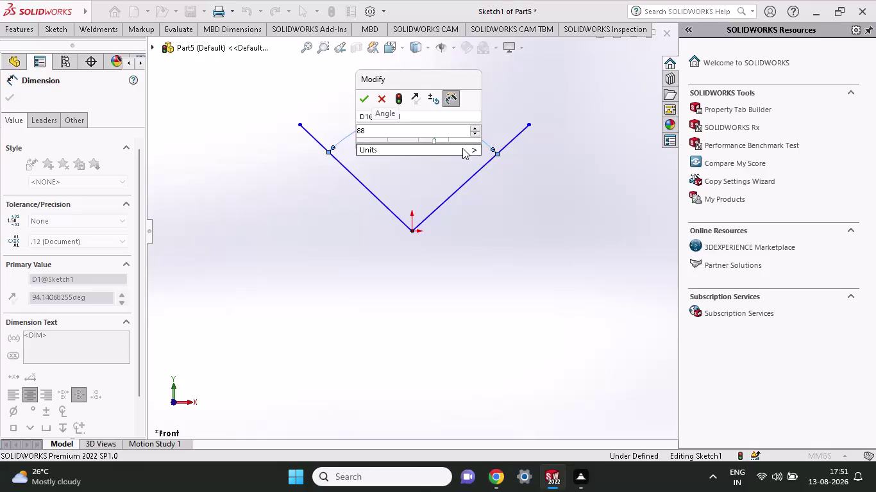
Discard the angle edit and remove the 94.14° dimension between the V arms.
key(BackSpace)
key(0)
key(Return)
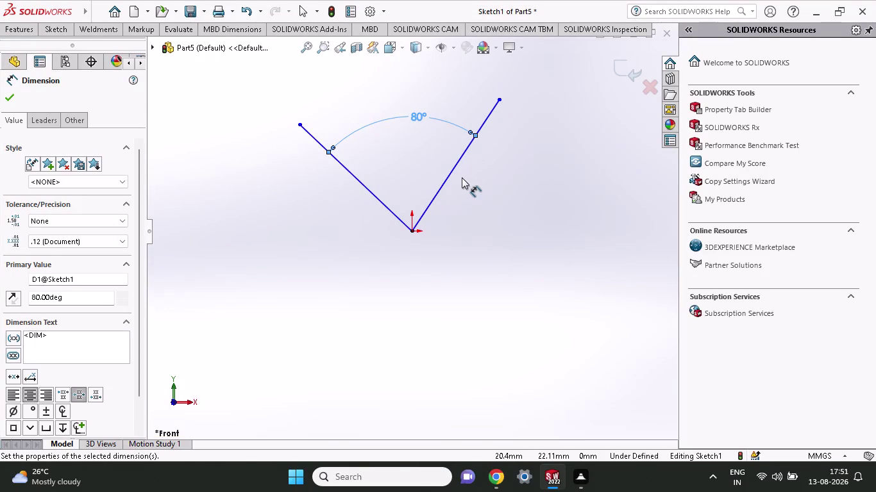
key(ctrl+z)
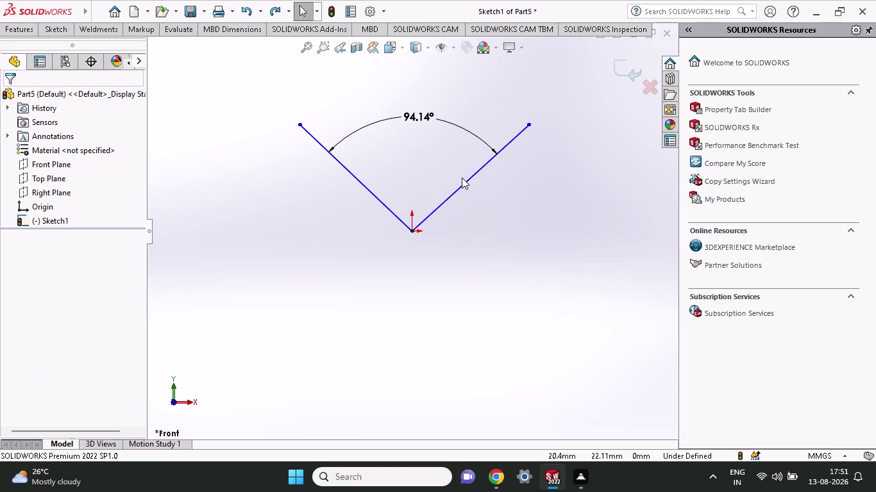
key(ctrl+z)
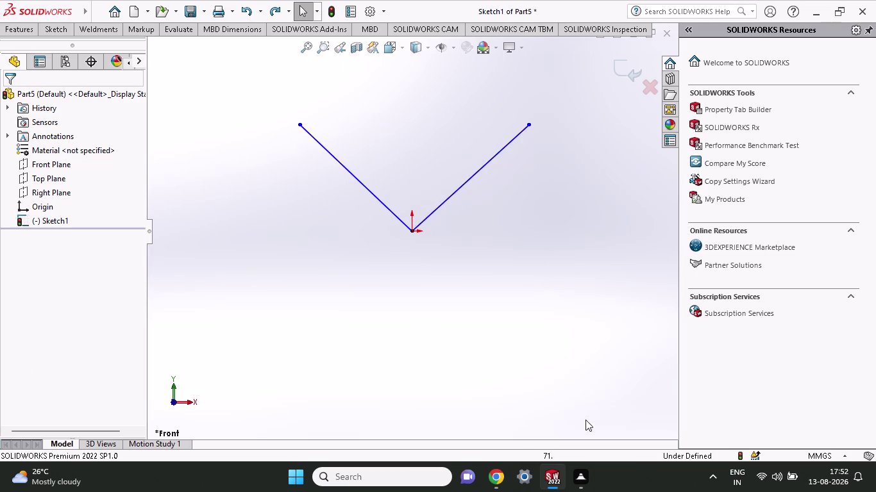
click(62, 33)
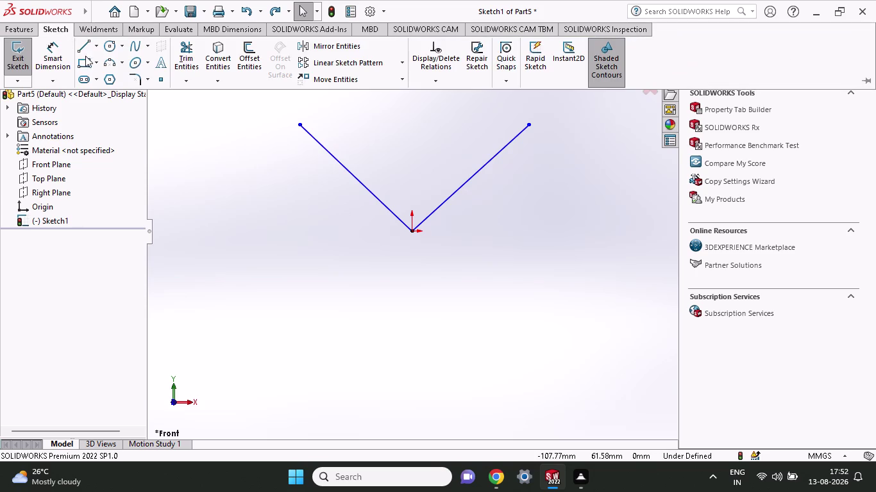
Draw a vertical line upward from the origin between the V arms.
click(83, 42)
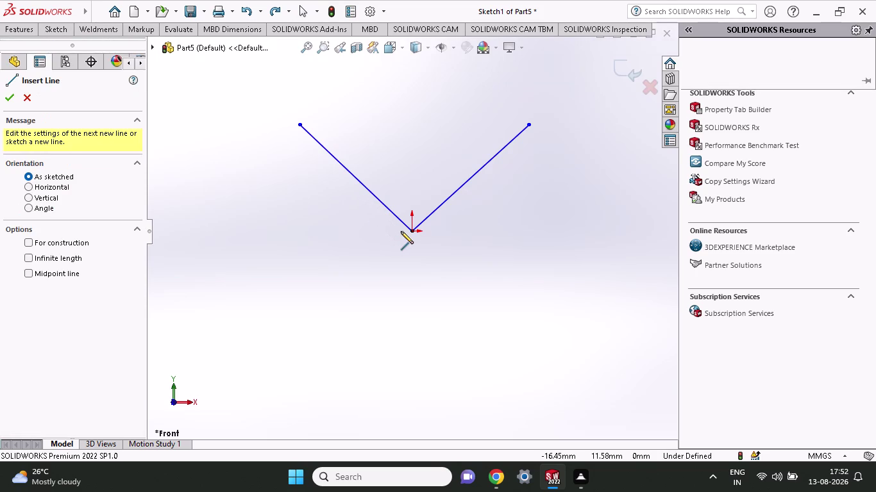
click(411, 231)
click(415, 107)
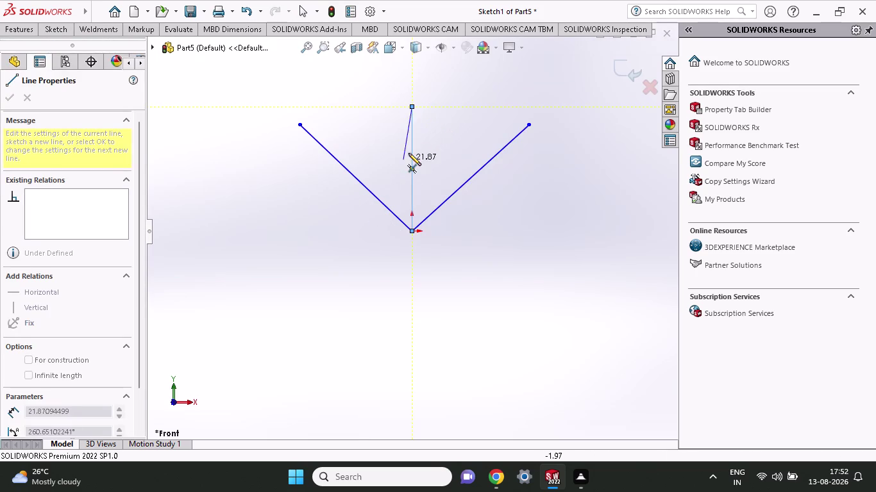
right_click(446, 138)
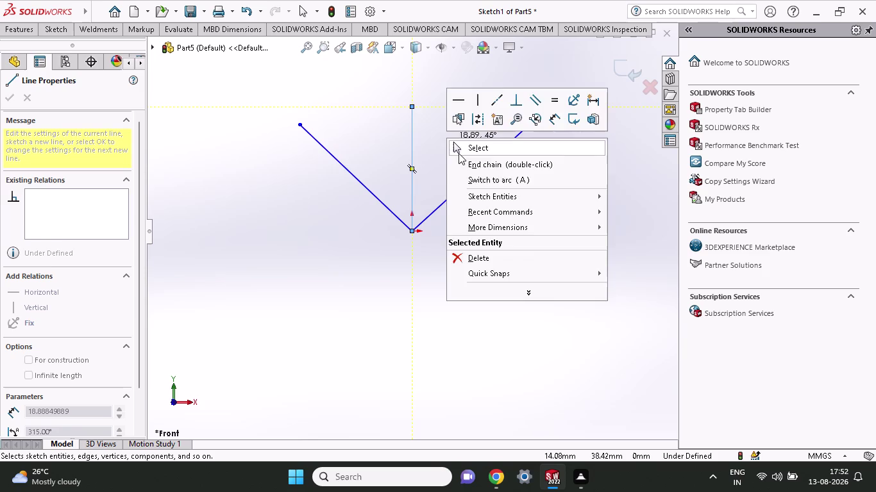
click(459, 153)
click(57, 30)
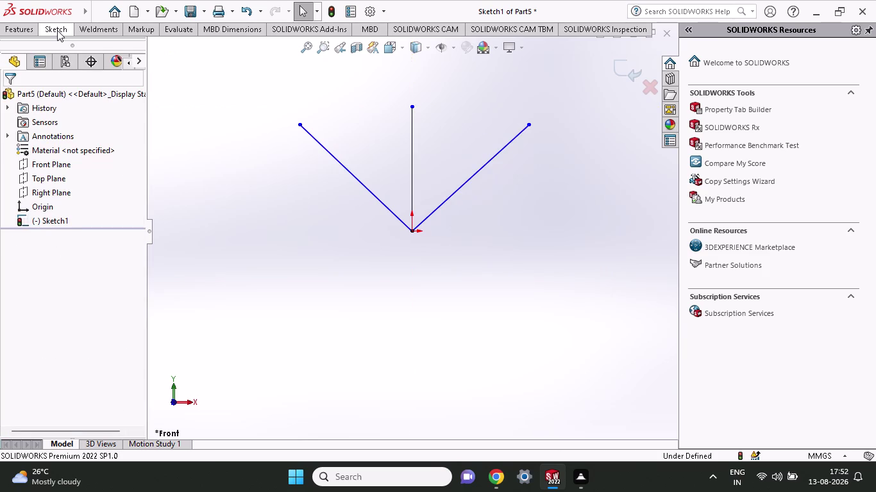
Dimension the left and right arms each at 40° from the vertical line.
click(47, 56)
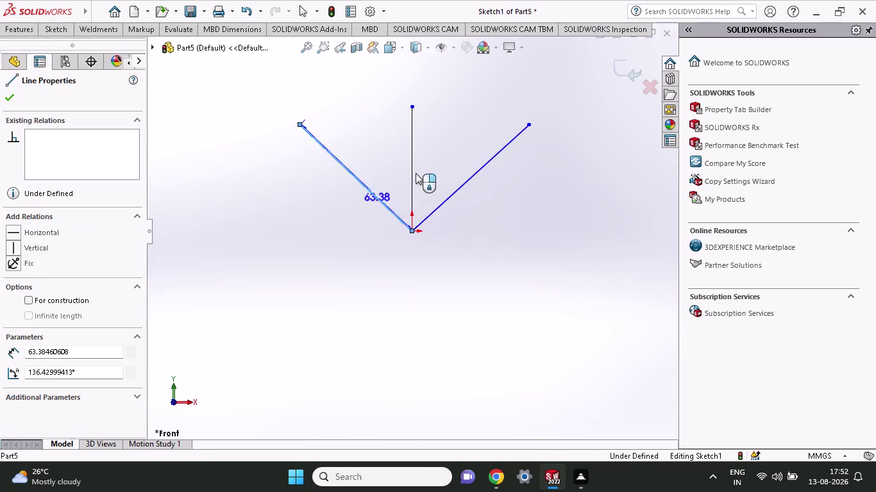
click(412, 141)
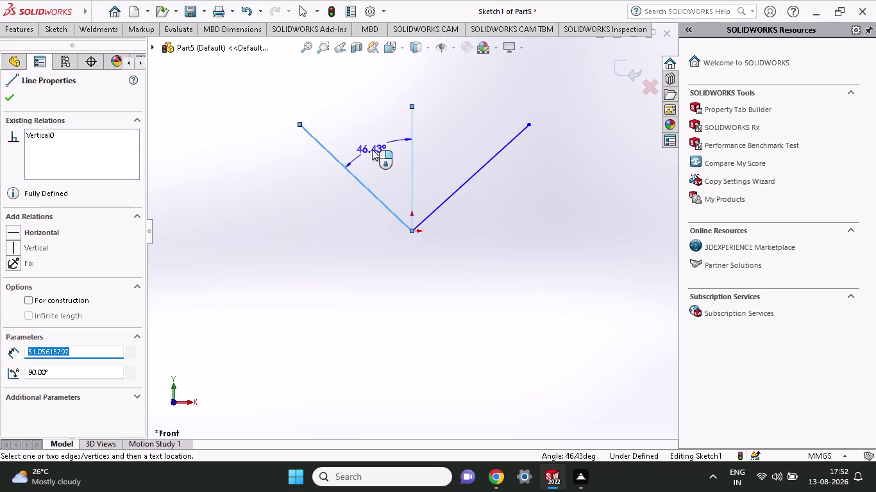
click(388, 162)
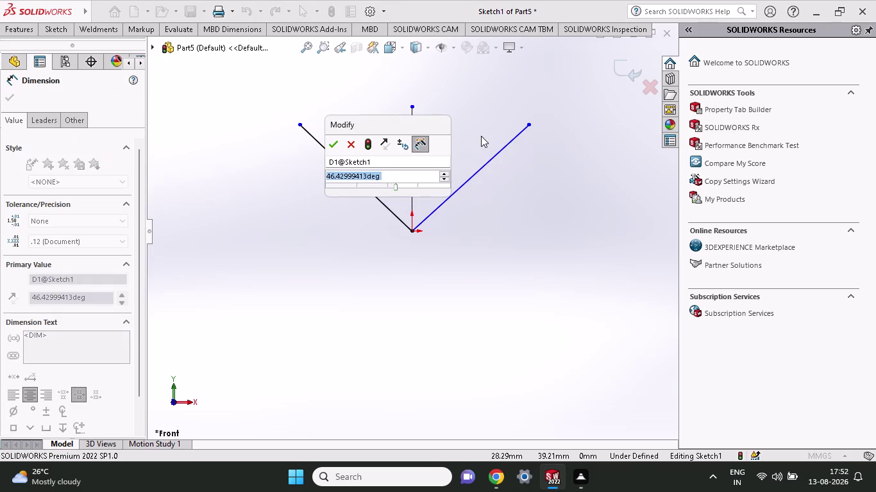
text(40)
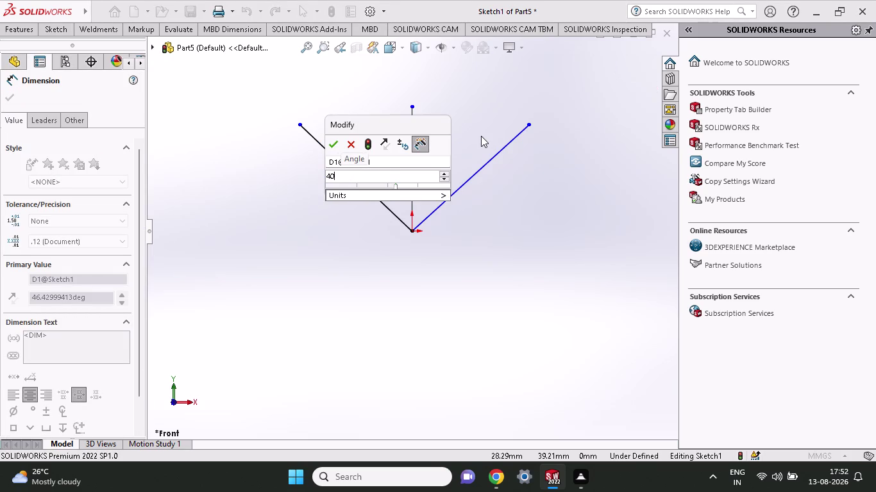
key(Return)
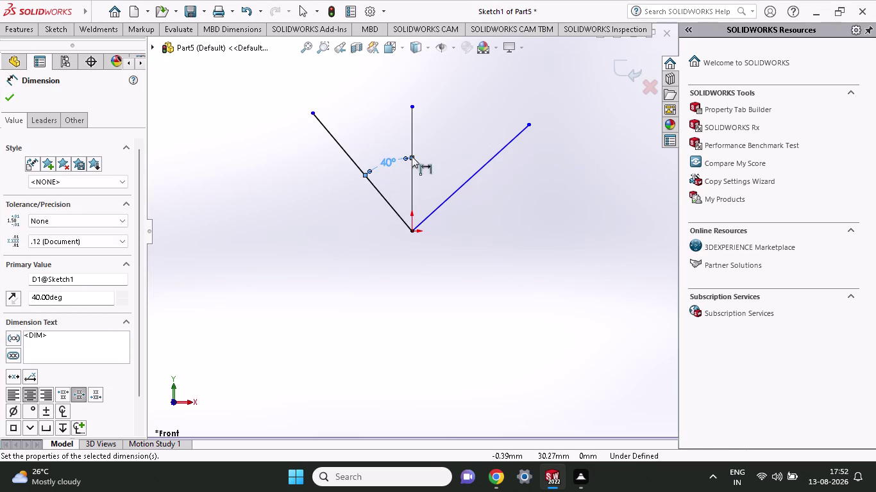
click(412, 141)
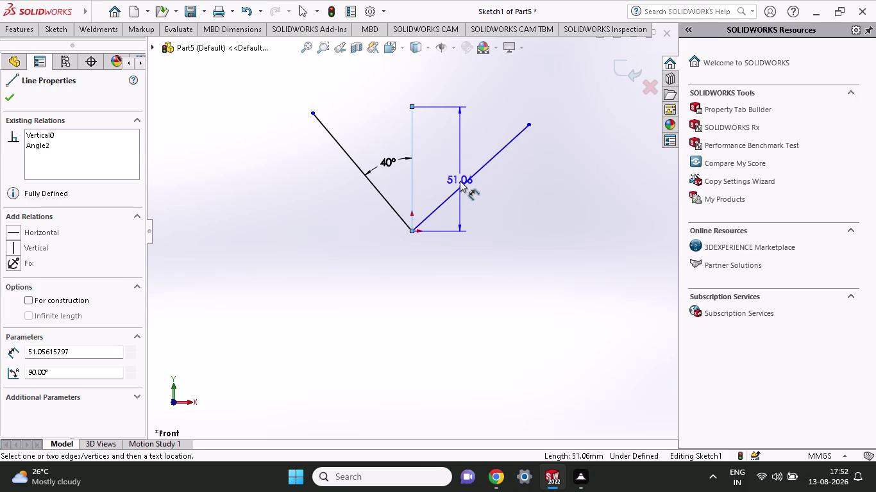
click(462, 182)
click(446, 166)
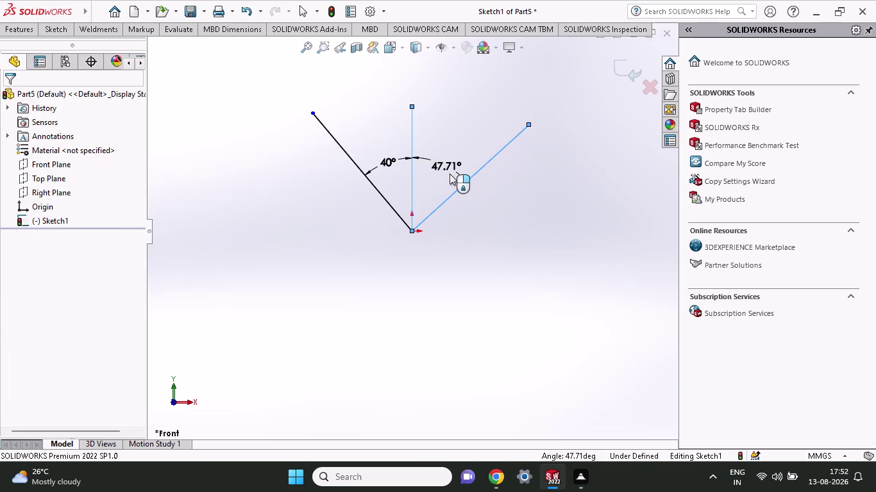
text(40)
key(Return)
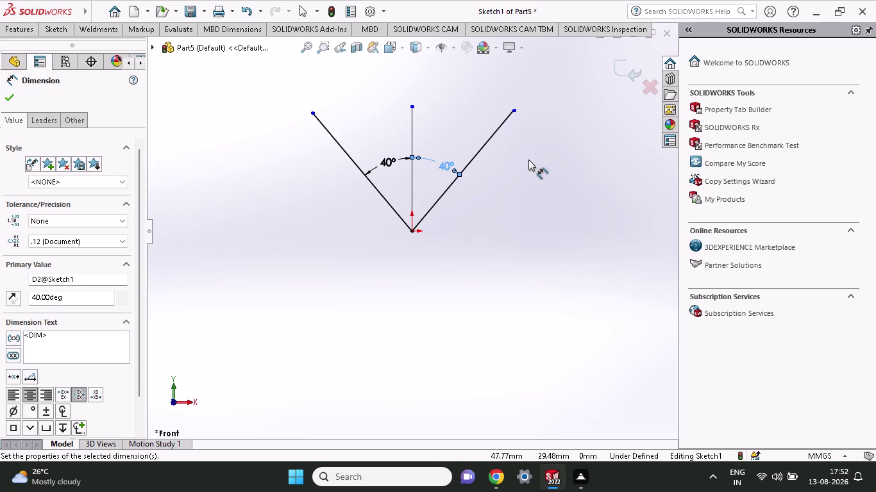
click(63, 21)
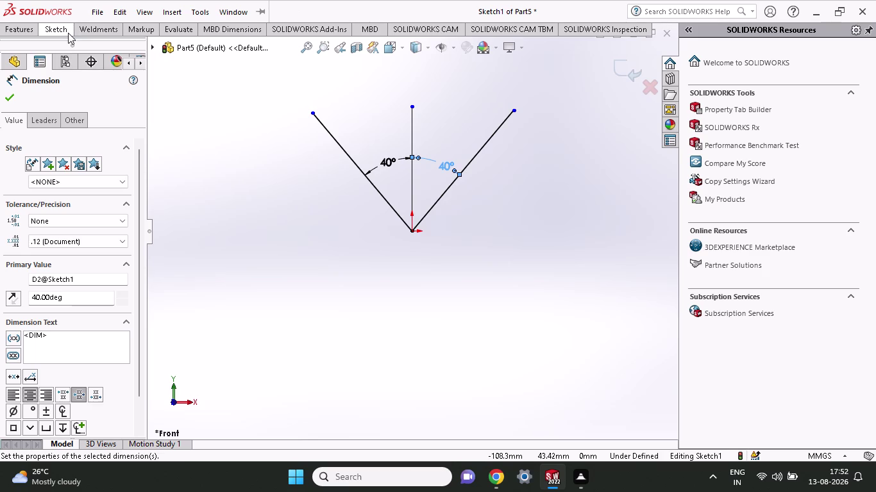
Draw a line below the V, then undo it because it came out slanted.
click(60, 29)
click(87, 43)
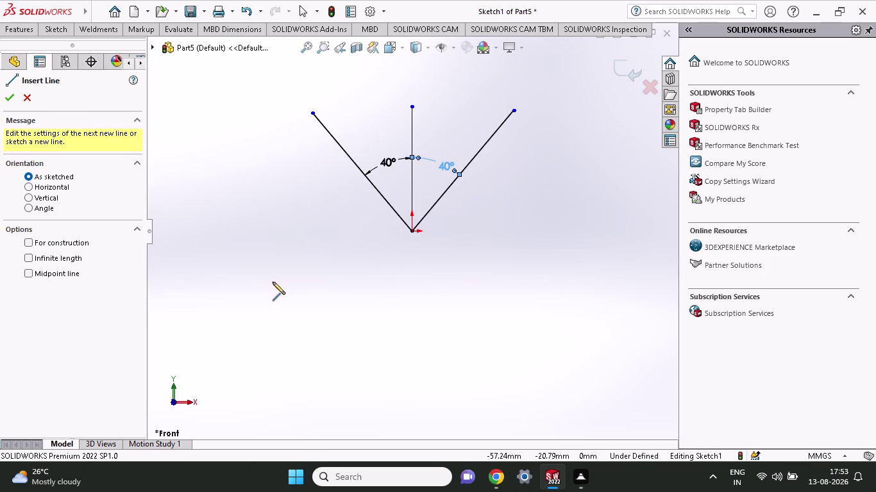
click(272, 279)
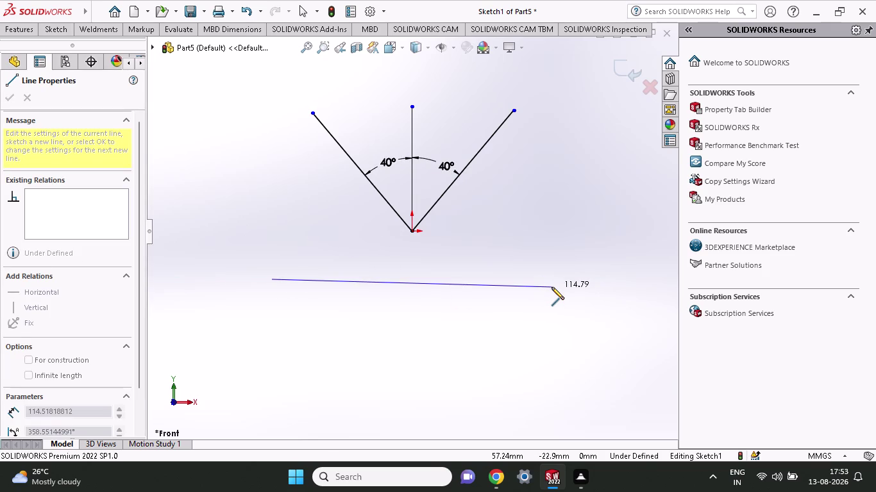
click(552, 287)
right_click(564, 256)
click(574, 266)
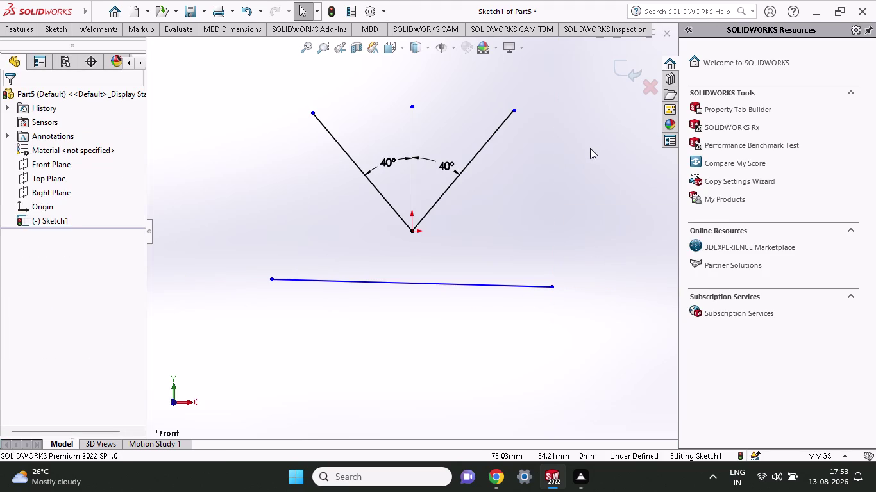
key(ctrl+z)
Redraw a horizontal line below the V and end the line chain.
click(42, 26)
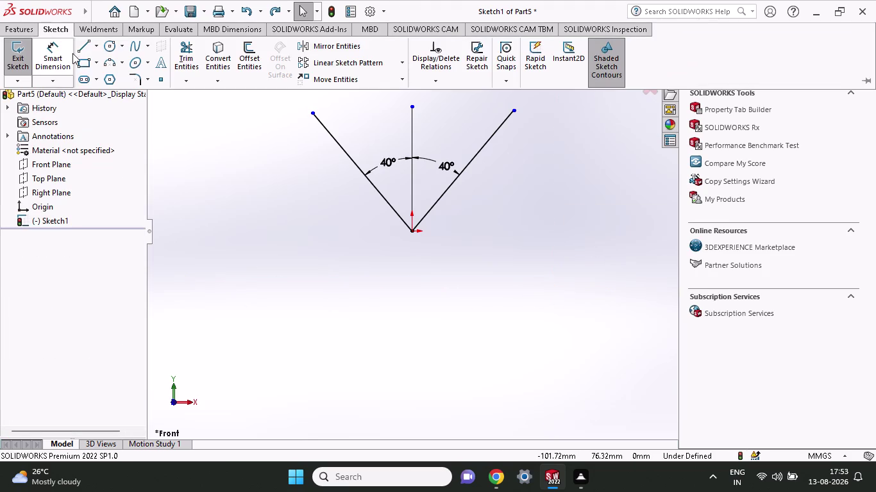
click(78, 55)
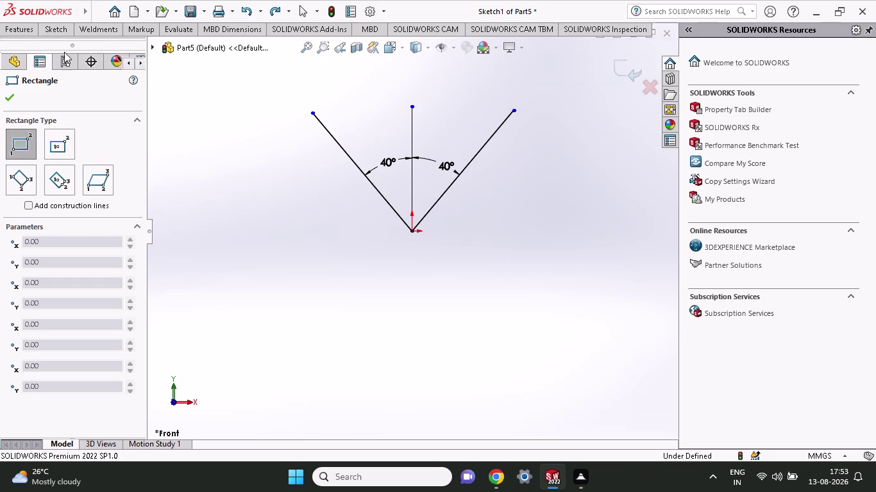
click(48, 26)
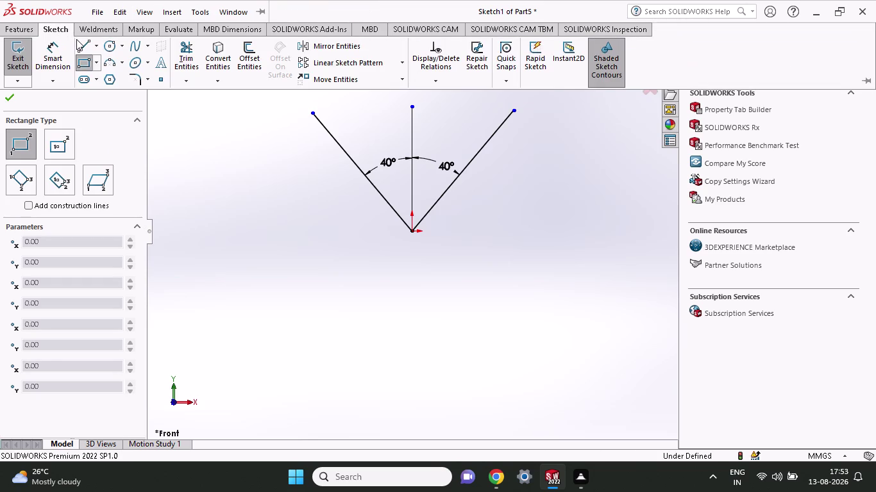
click(76, 39)
click(277, 290)
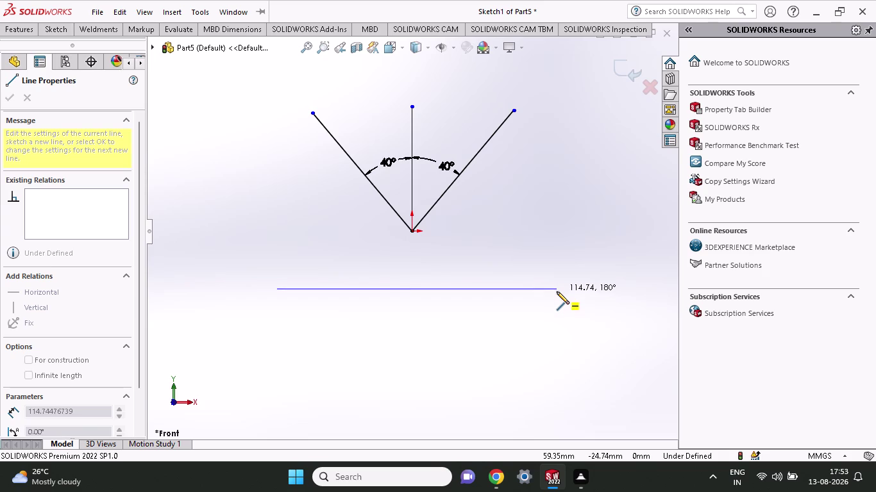
click(557, 291)
right_click(529, 256)
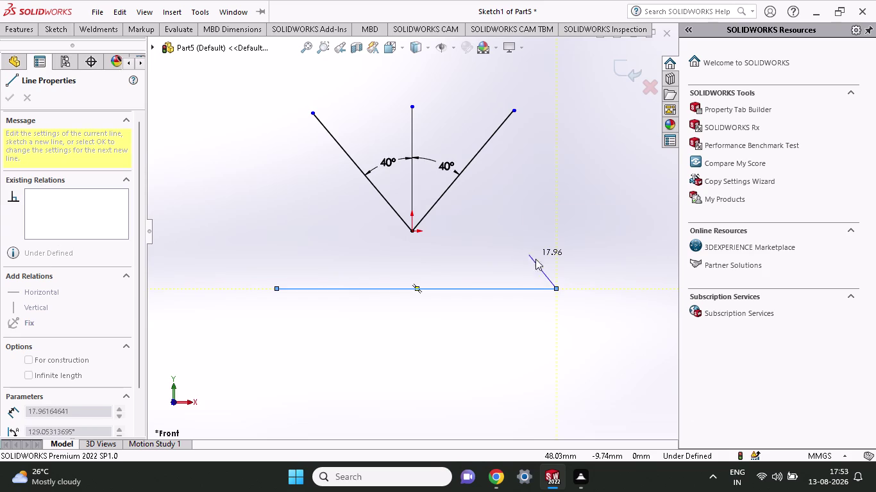
click(551, 269)
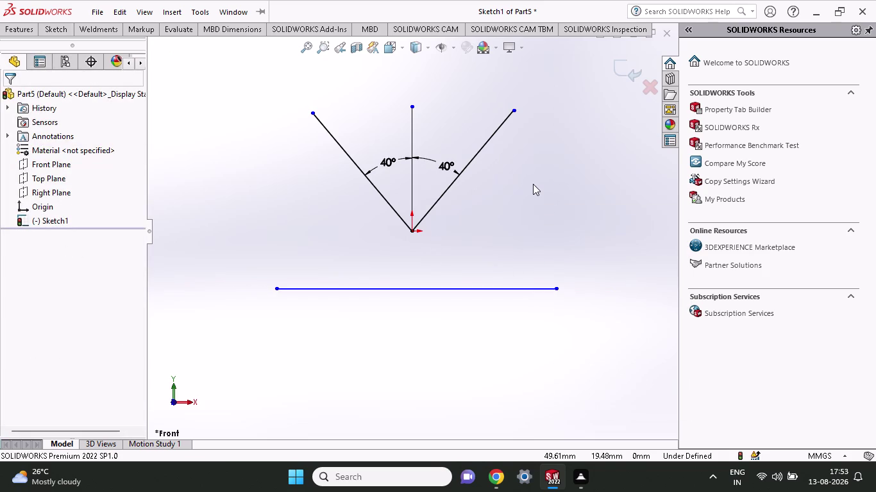
click(57, 32)
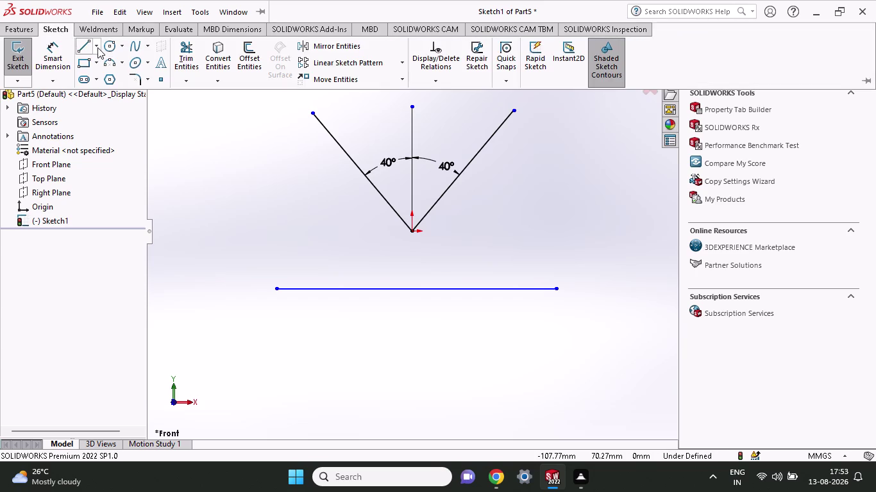
Draw a short line angling down-right from the V's right tip.
click(89, 49)
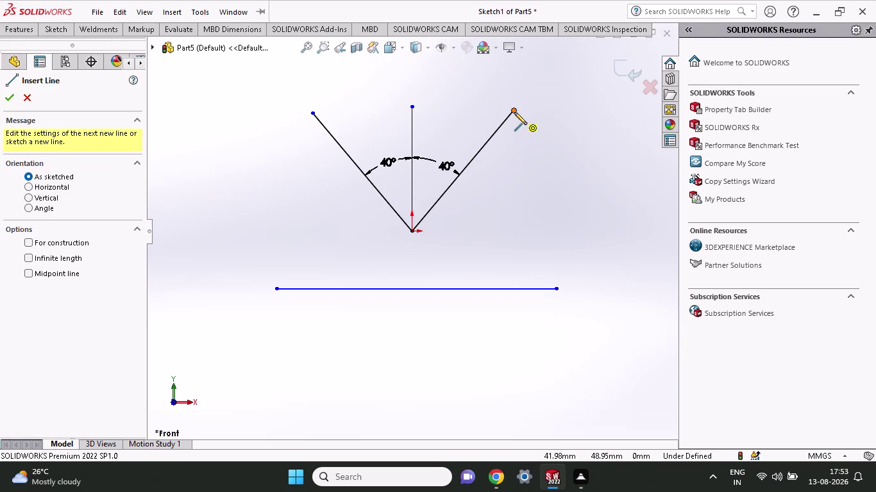
click(514, 113)
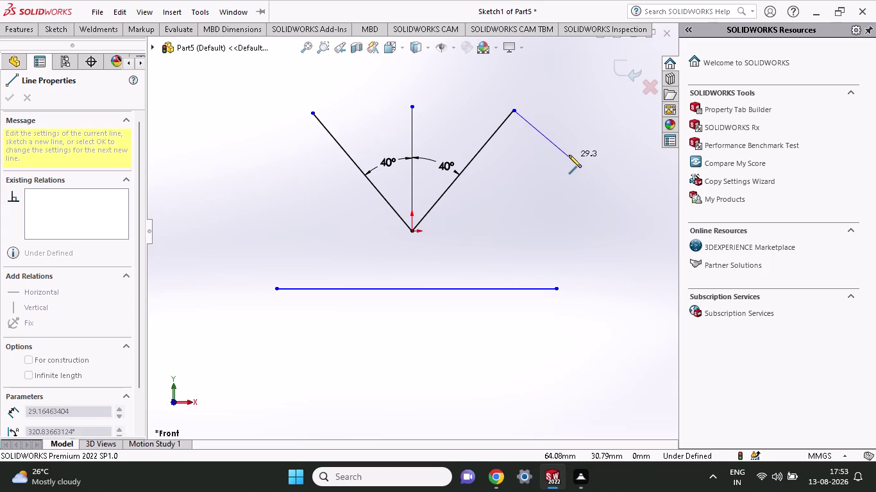
click(569, 155)
right_click(483, 180)
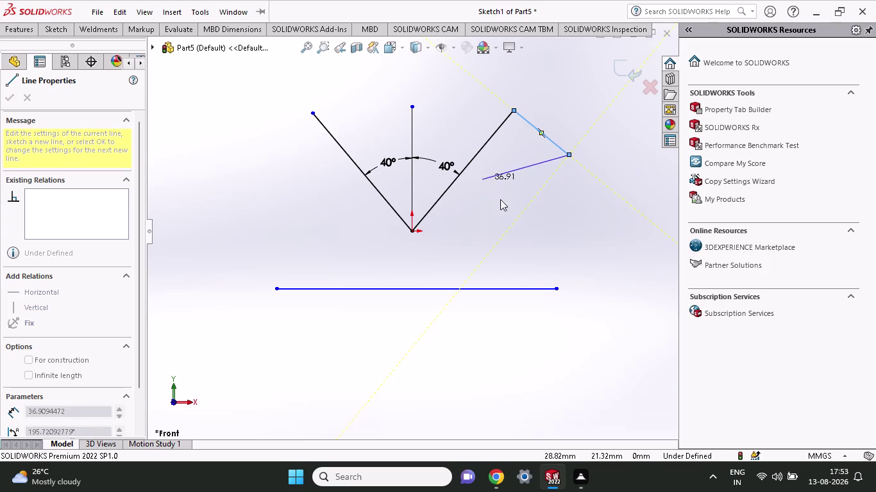
click(508, 196)
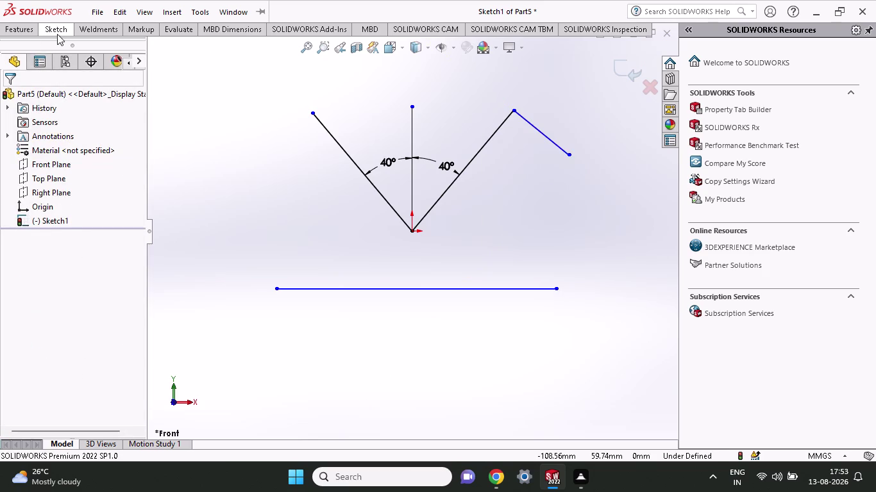
Cancel the Line tool and undo the stray line off the right arm.
click(41, 29)
click(84, 48)
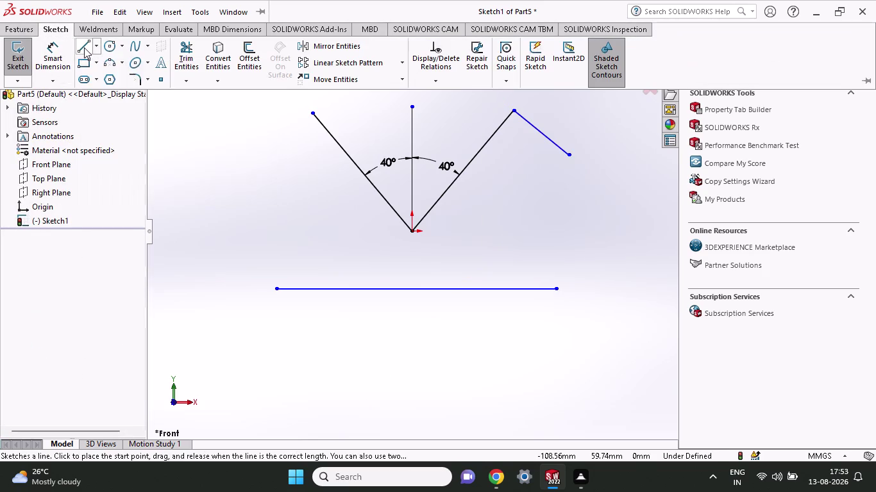
click(312, 110)
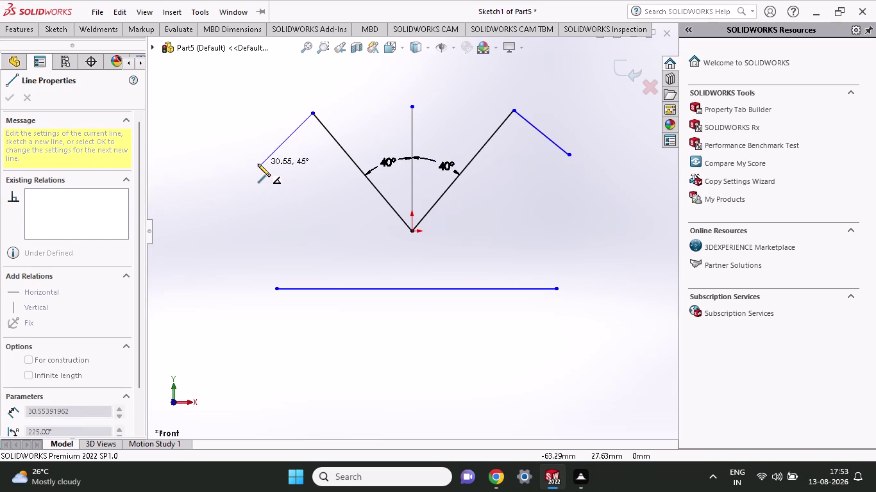
key(Escape)
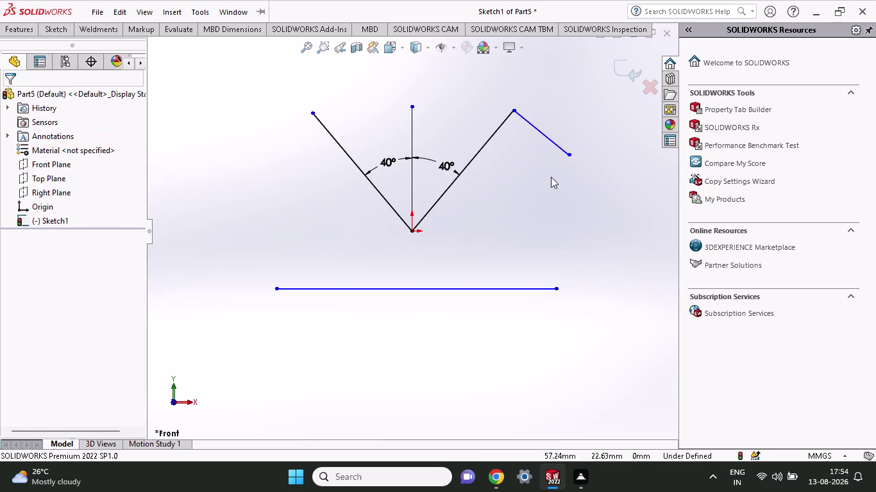
key(ctrl+z)
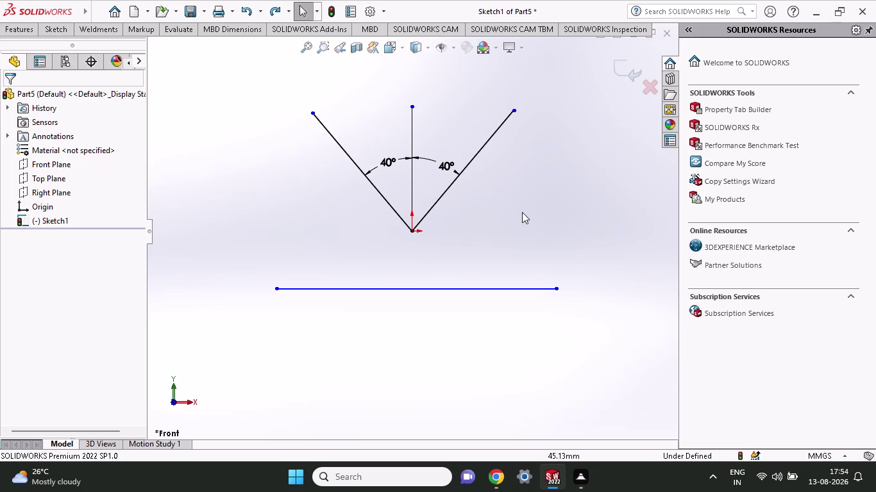
click(50, 29)
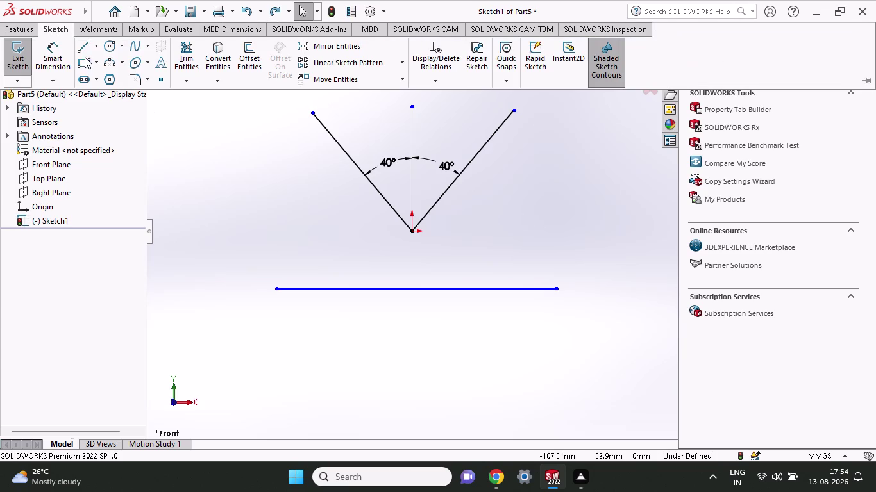
Draw a small circle to the upper left of the V's left arm.
click(108, 45)
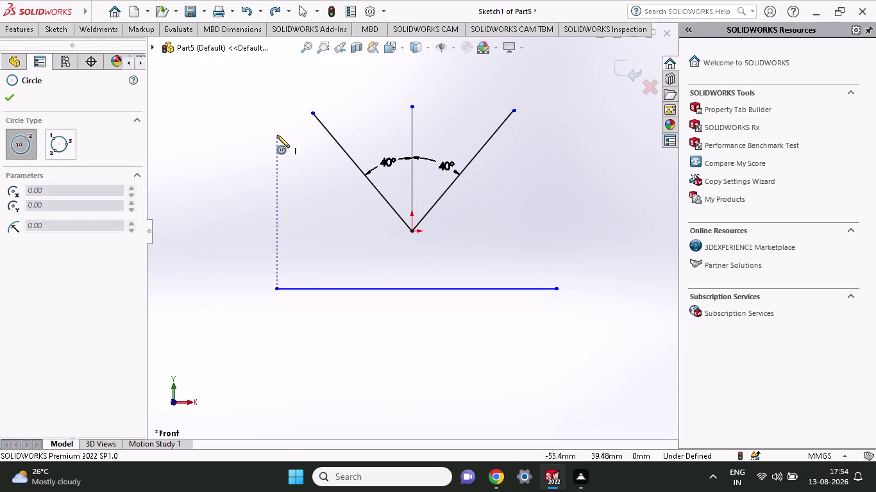
click(278, 131)
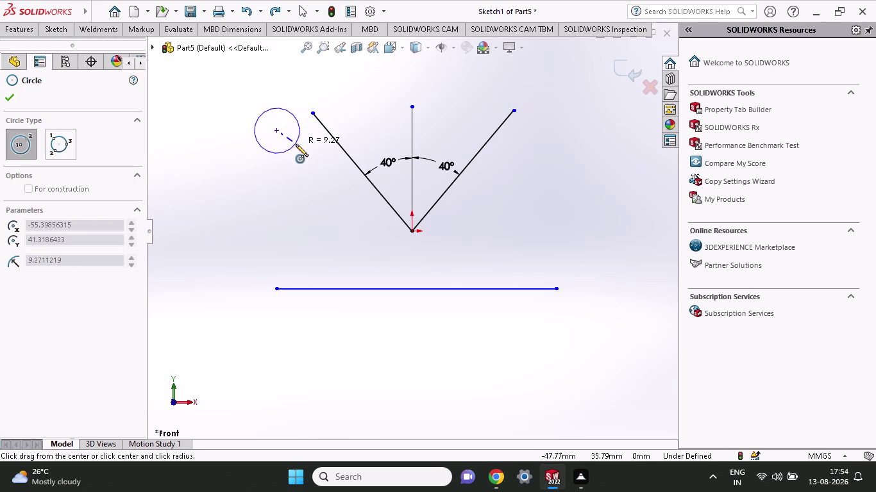
click(296, 144)
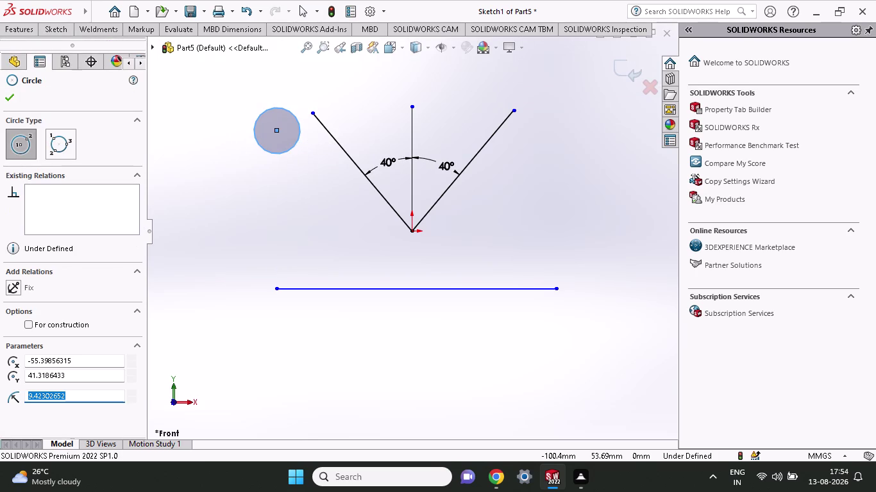
click(60, 35)
Dimension the circle centre 80 mm above the base line, then undo that dimension.
click(56, 57)
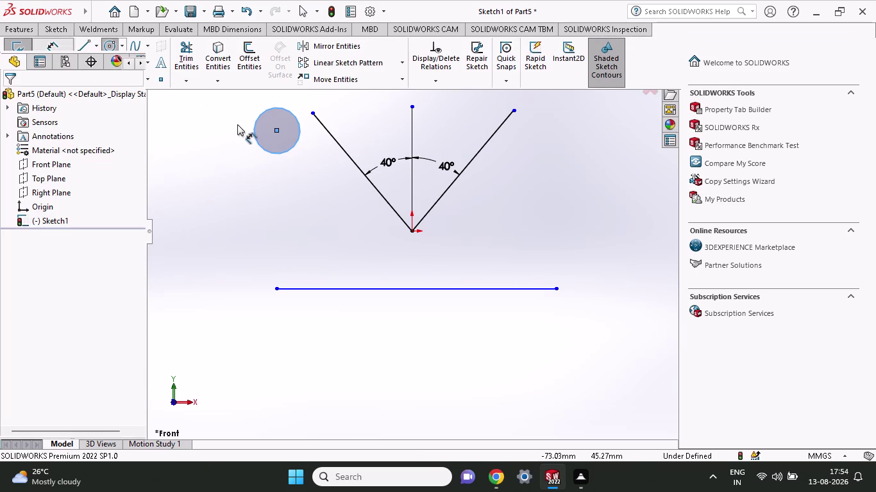
click(275, 129)
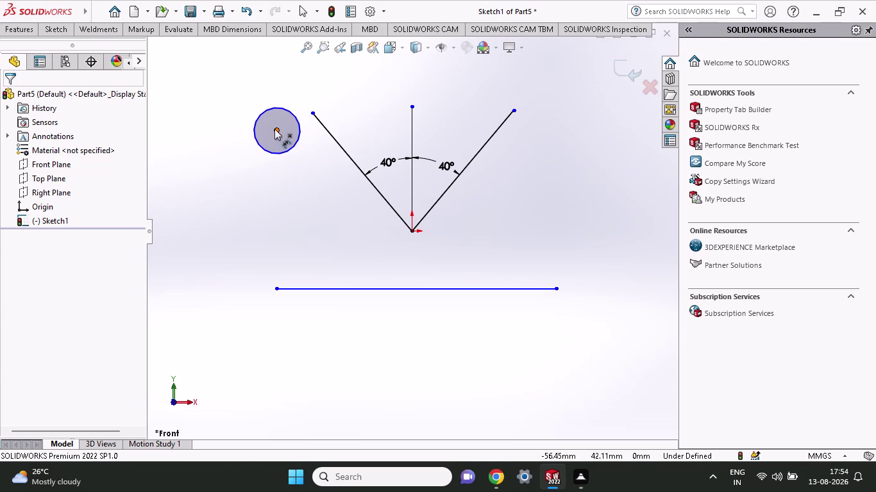
click(277, 291)
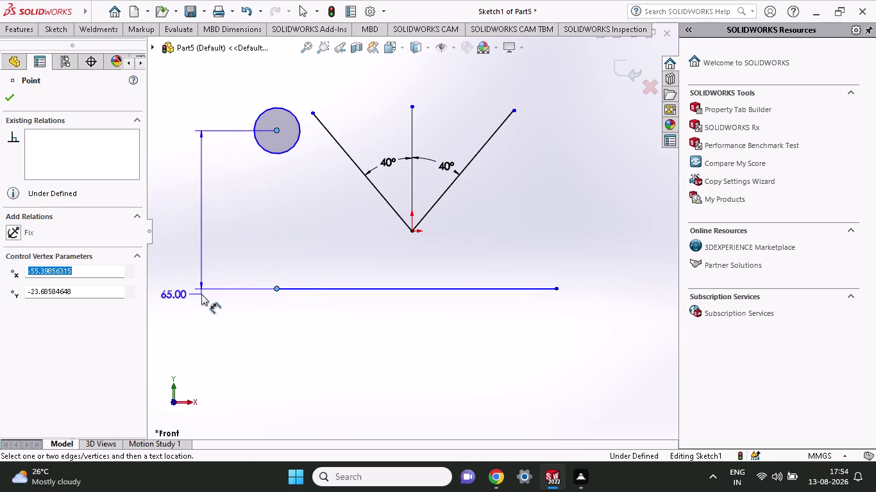
click(201, 294)
text(80)
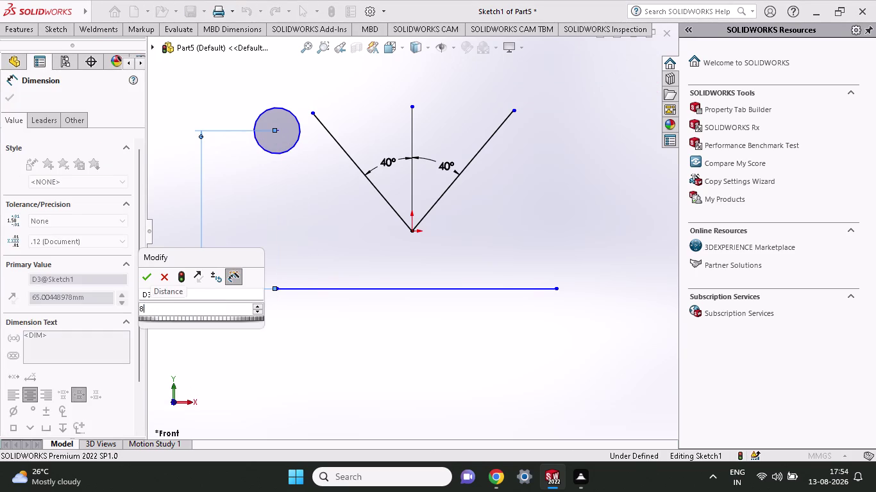
key(Return)
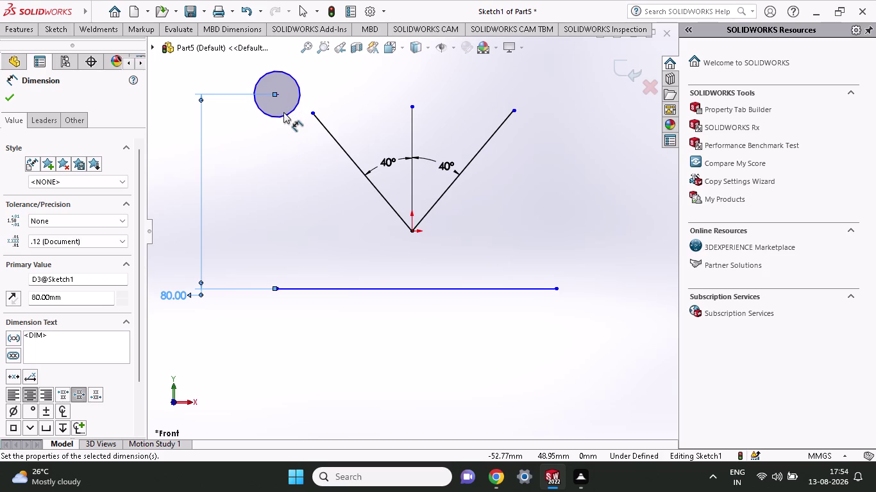
key(ctrl+z)
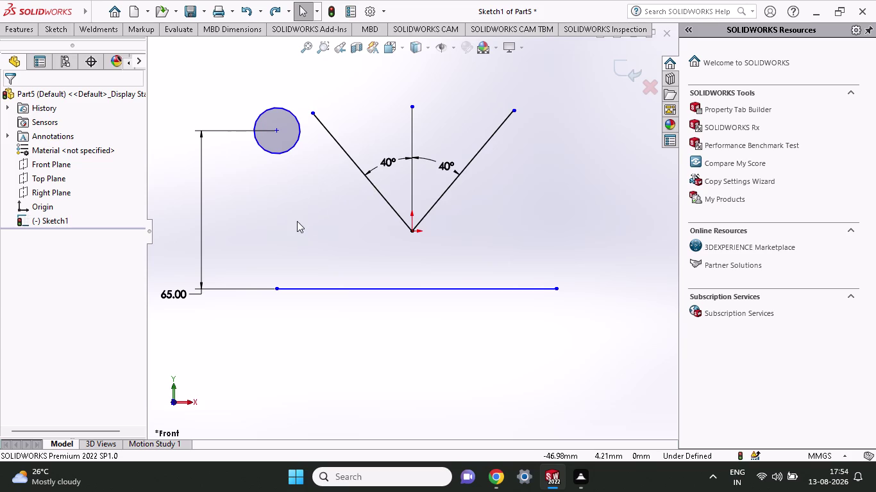
key(ctrl+z)
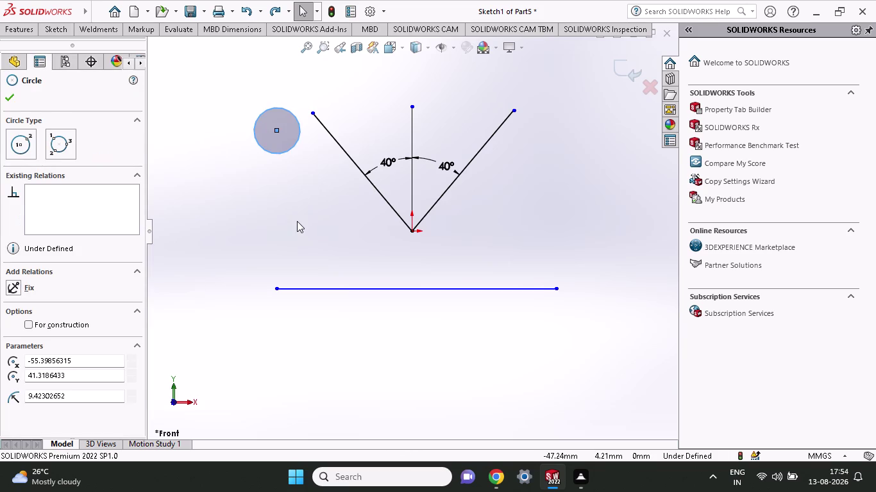
Undo the old circle and draw a new circle left of the left arm.
key(ctrl+z)
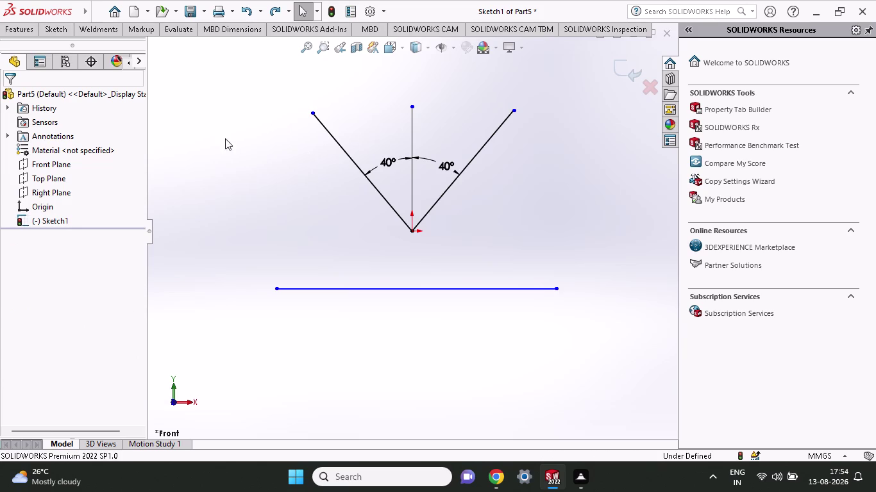
click(57, 33)
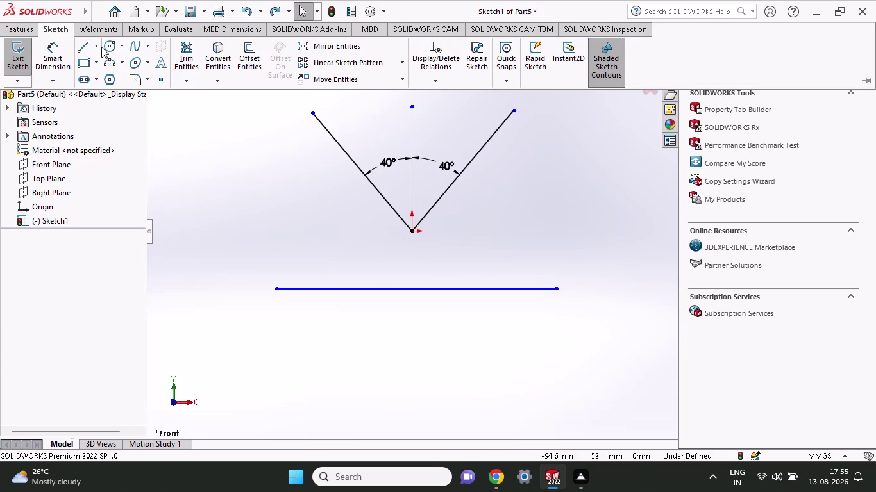
click(104, 47)
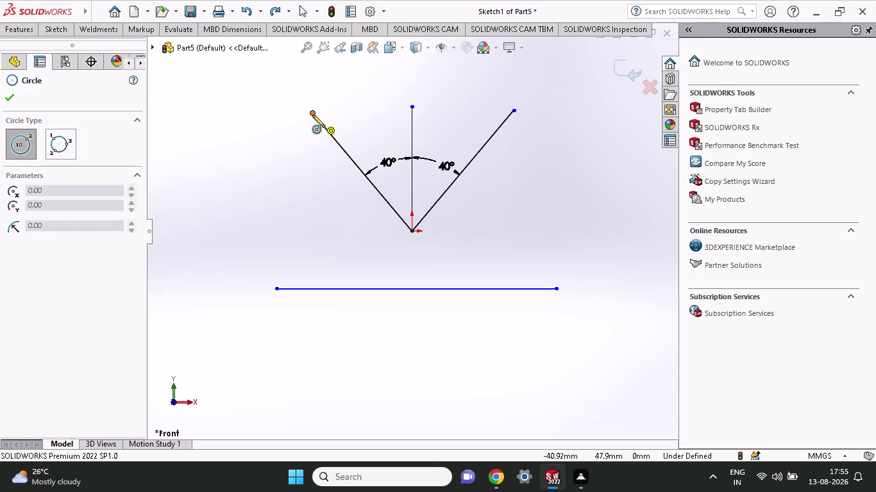
click(292, 163)
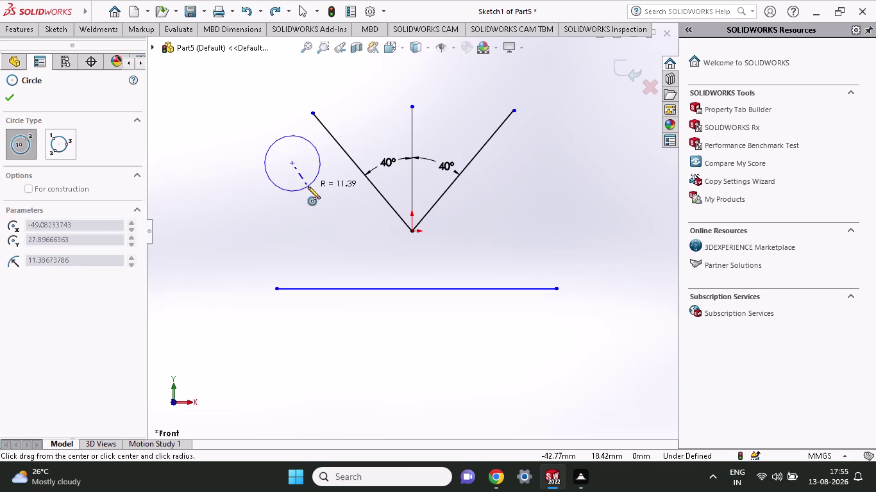
click(308, 187)
click(62, 33)
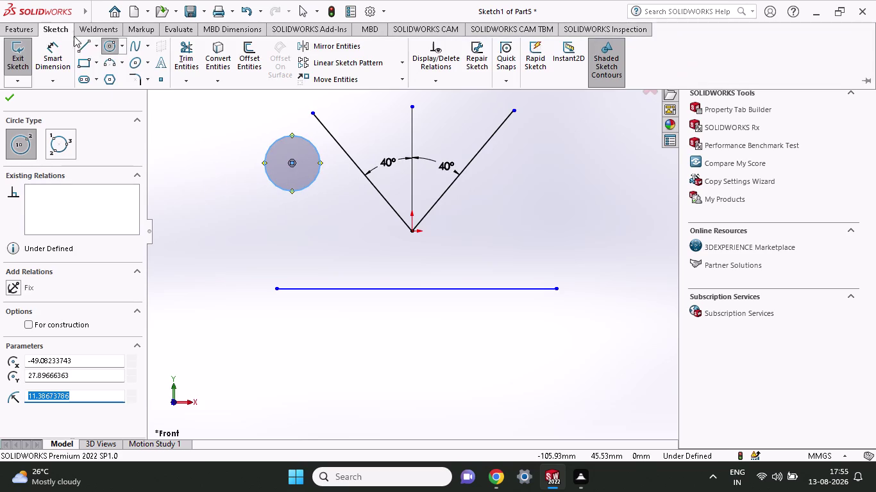
click(51, 63)
Dimension the new circle to 20 mm diameter and delete the horizontal base line.
click(256, 149)
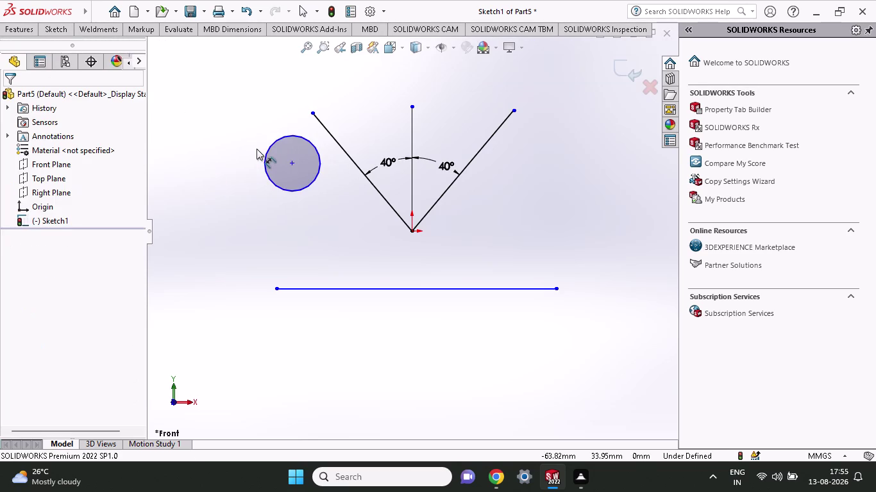
click(263, 153)
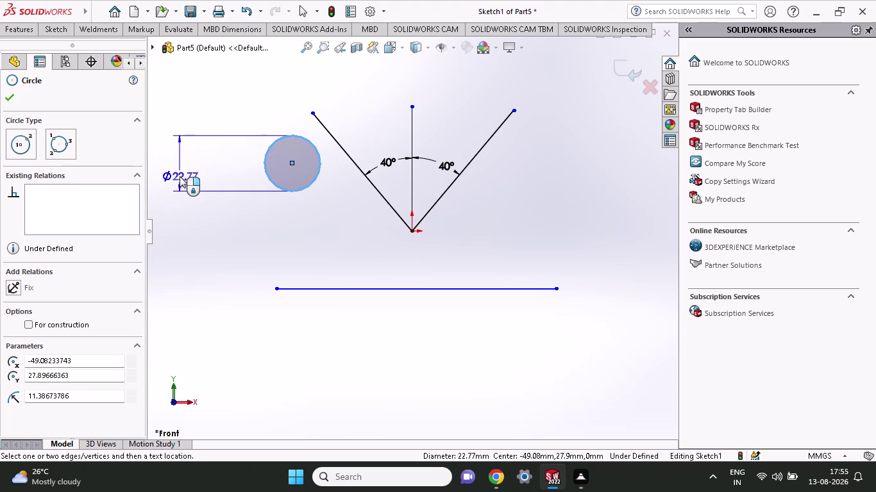
click(180, 177)
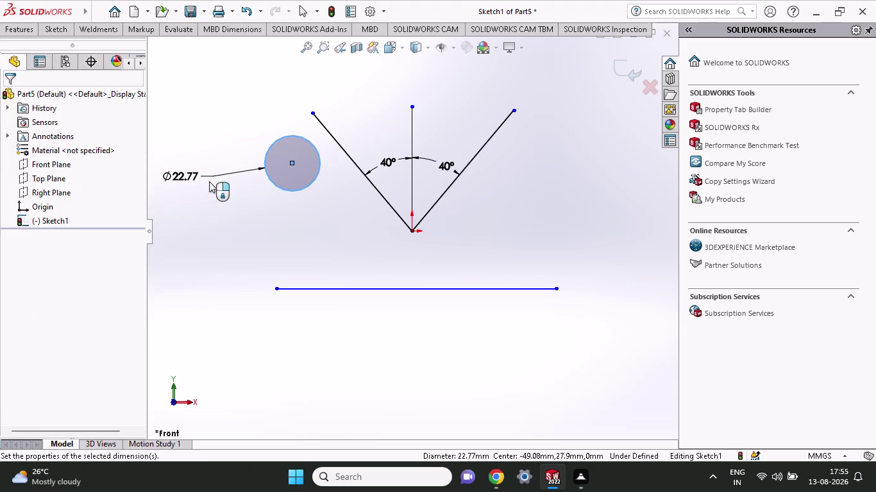
text(20)
key(Return)
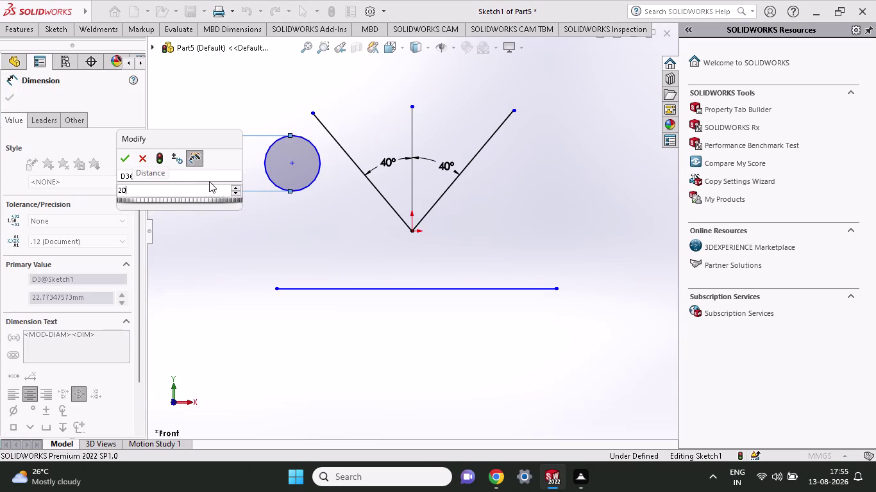
key(Escape)
click(346, 288)
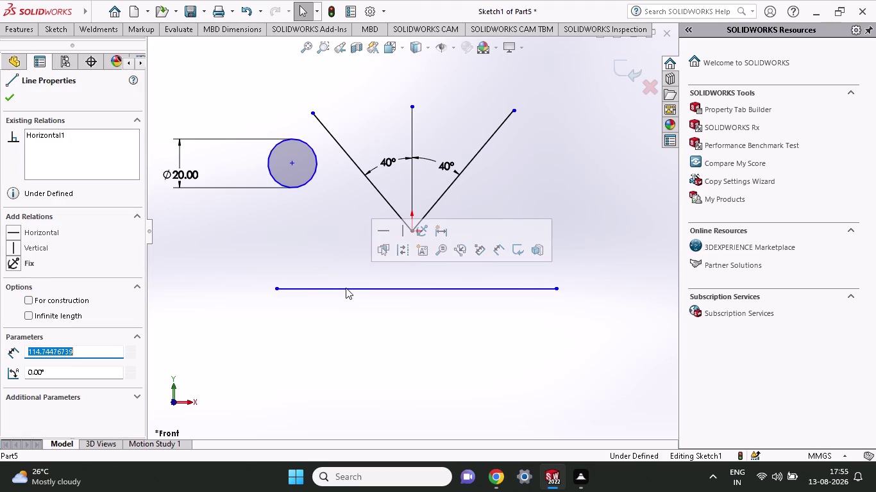
key(Delete)
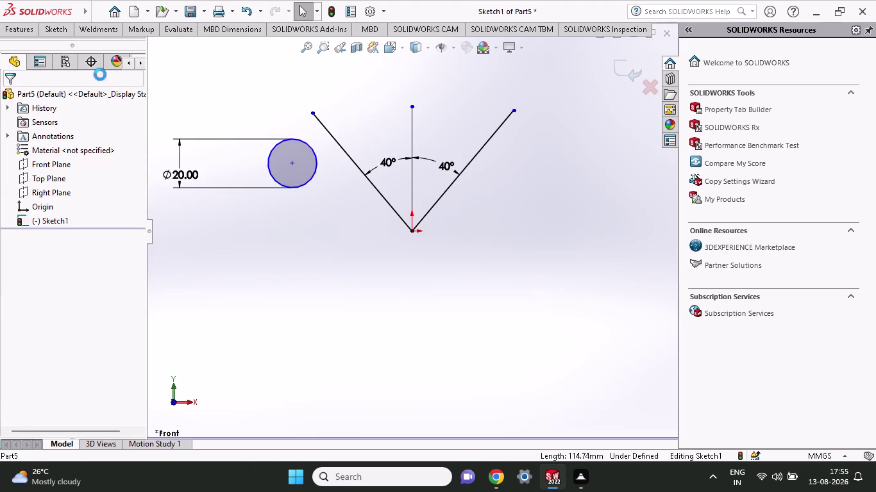
Draw a new horizontal base line lower down below the V.
click(58, 34)
click(83, 50)
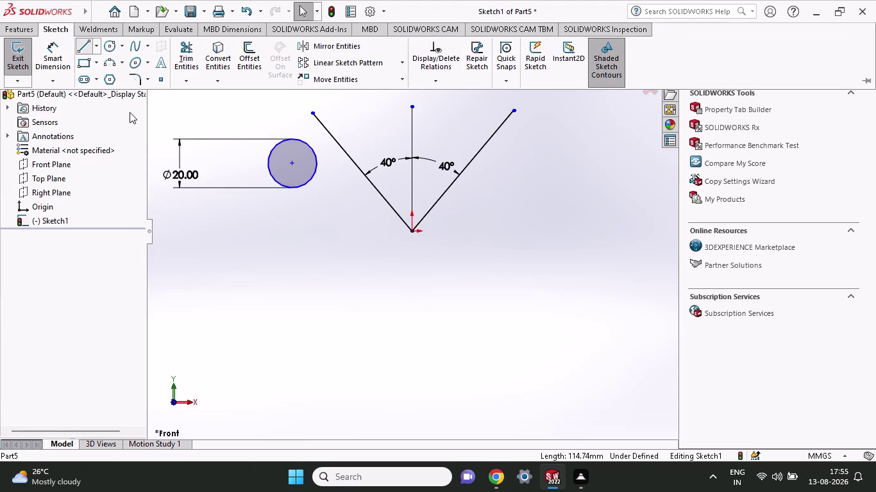
click(269, 369)
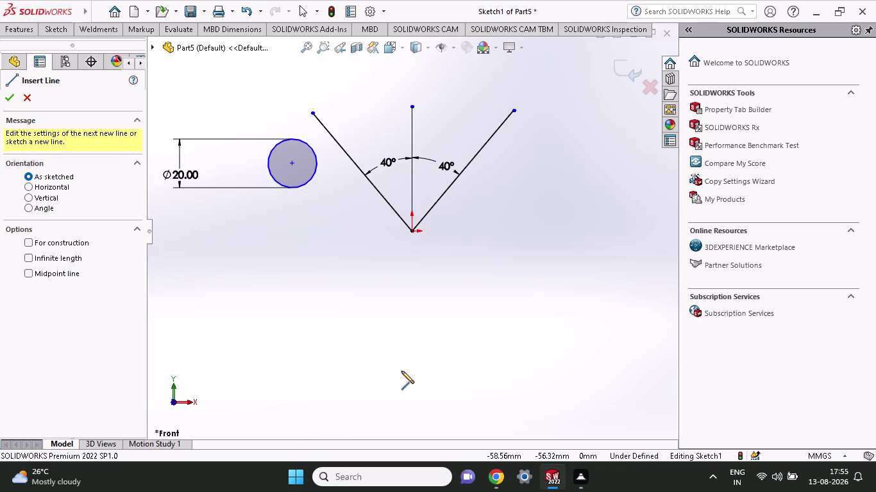
click(556, 372)
right_click(487, 341)
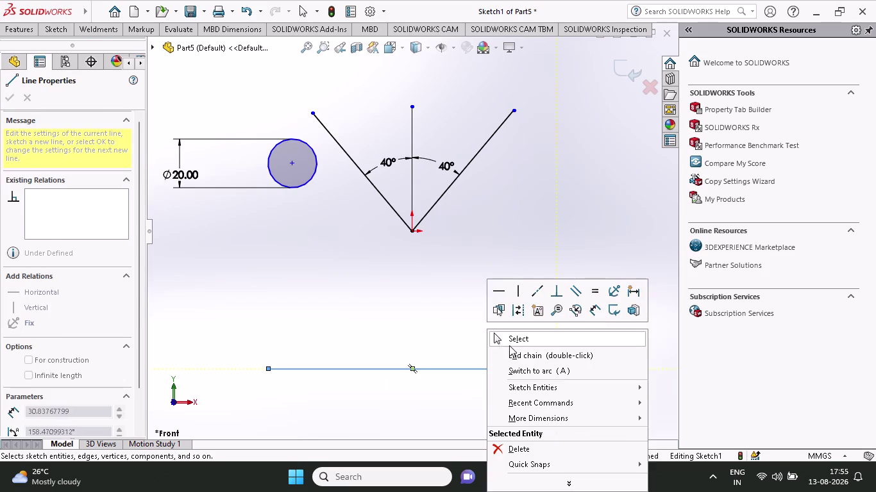
click(510, 346)
Dimension the circle centre 80 mm above the new base line.
click(47, 26)
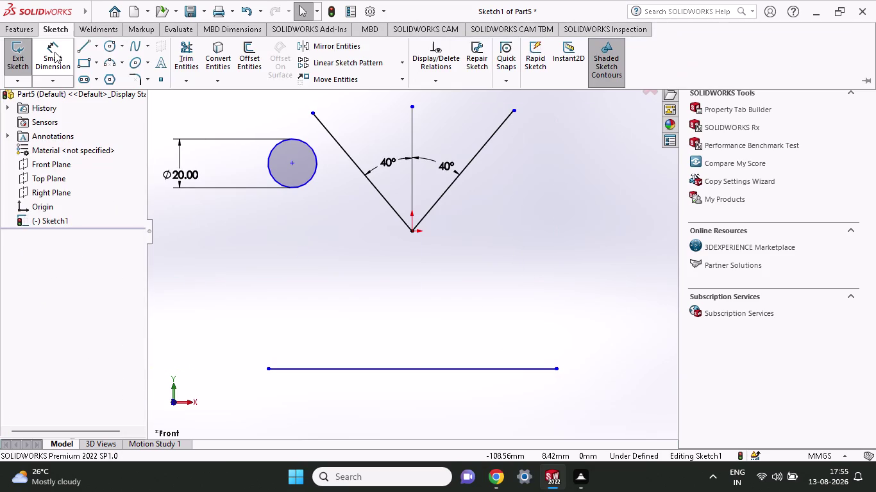
click(54, 51)
click(291, 166)
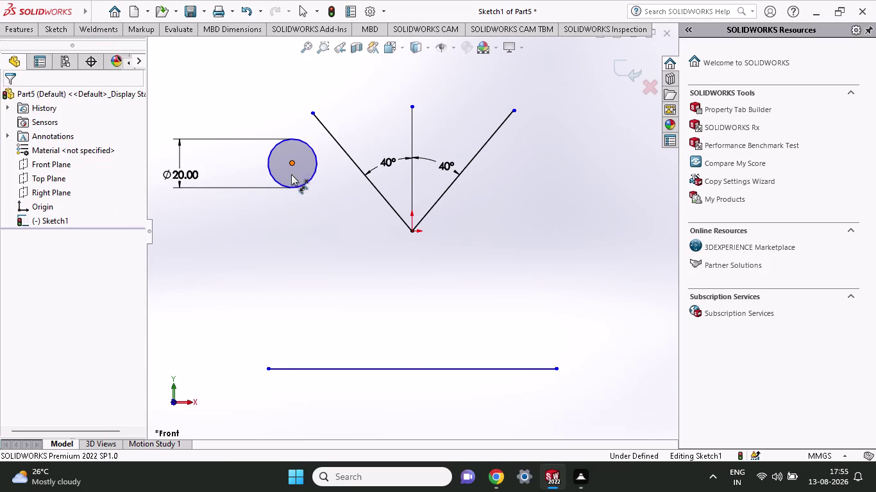
click(273, 372)
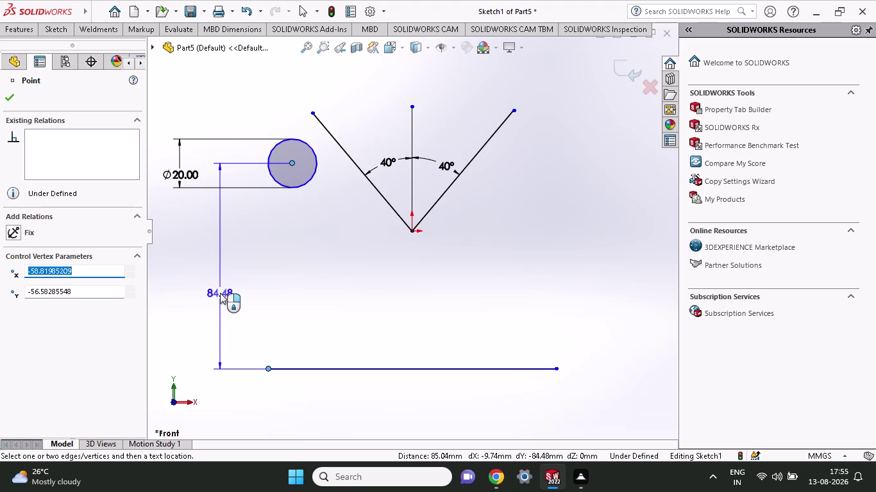
click(220, 293)
text(8)
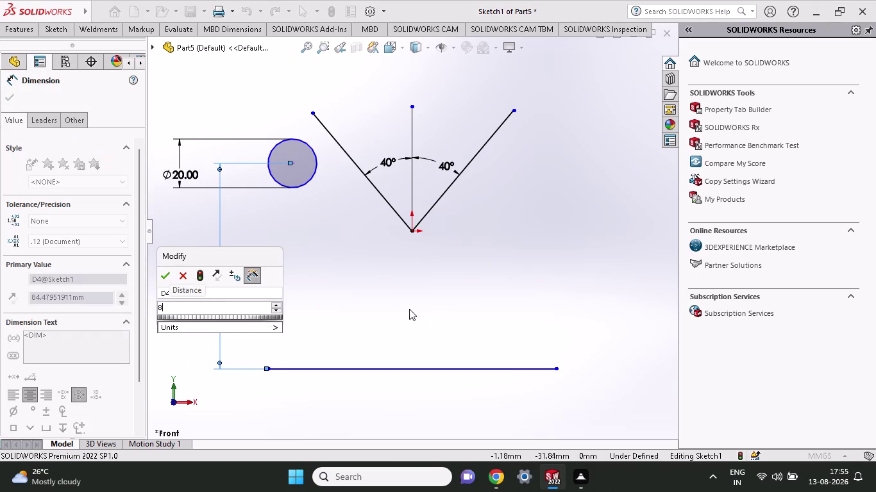
text(0)
key(Return)
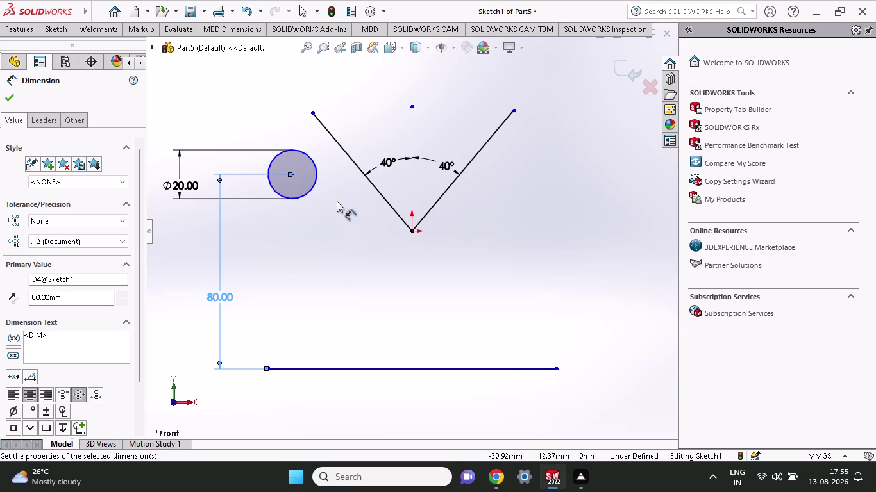
click(59, 30)
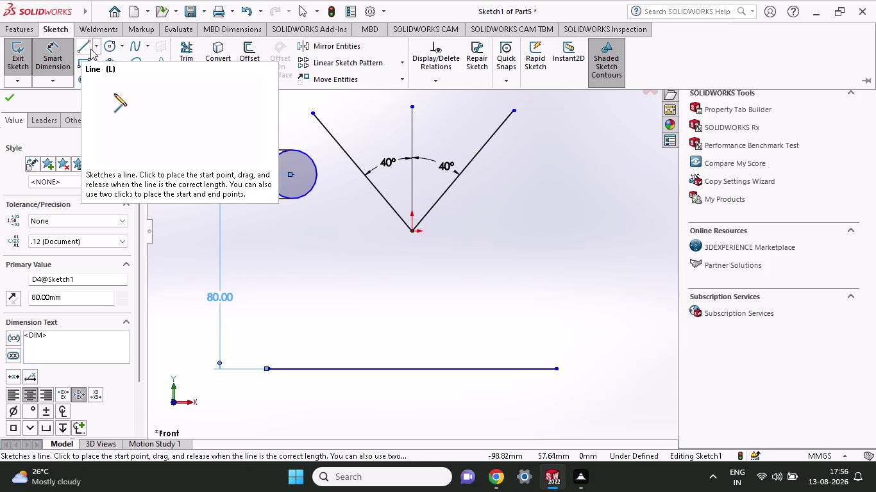
Browse the Circle and Line dropdowns, then activate the Line tool.
click(125, 48)
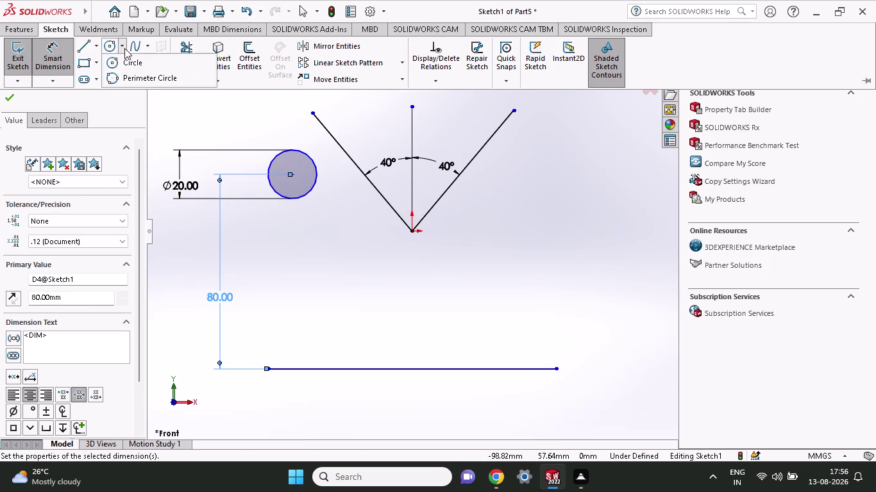
click(124, 48)
click(124, 48)
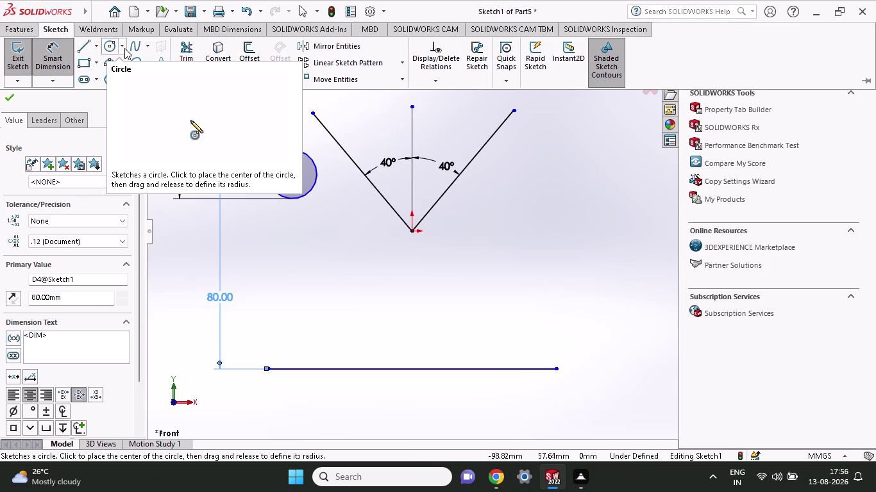
click(124, 48)
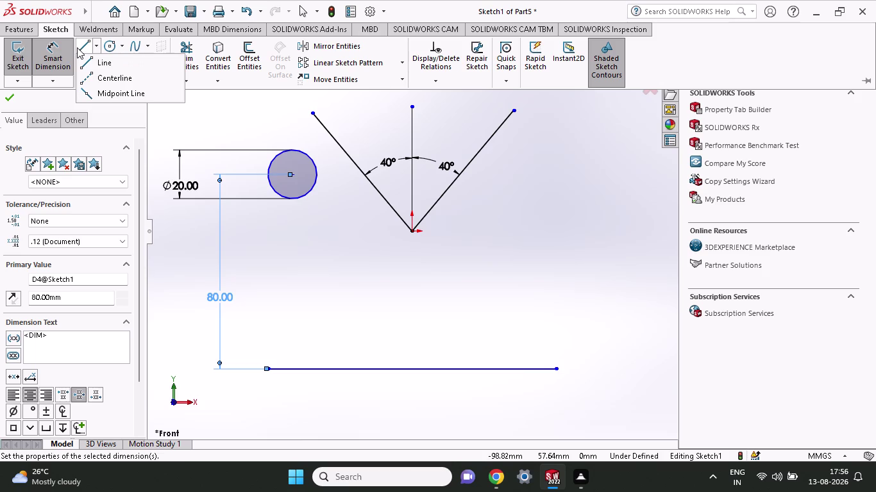
click(79, 45)
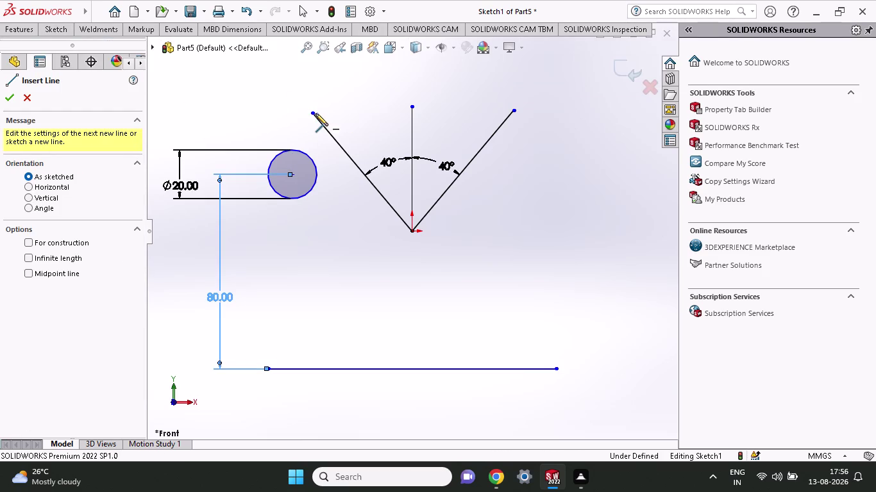
Draw a line from the left arm's top end down-left toward the circle.
click(315, 114)
click(258, 158)
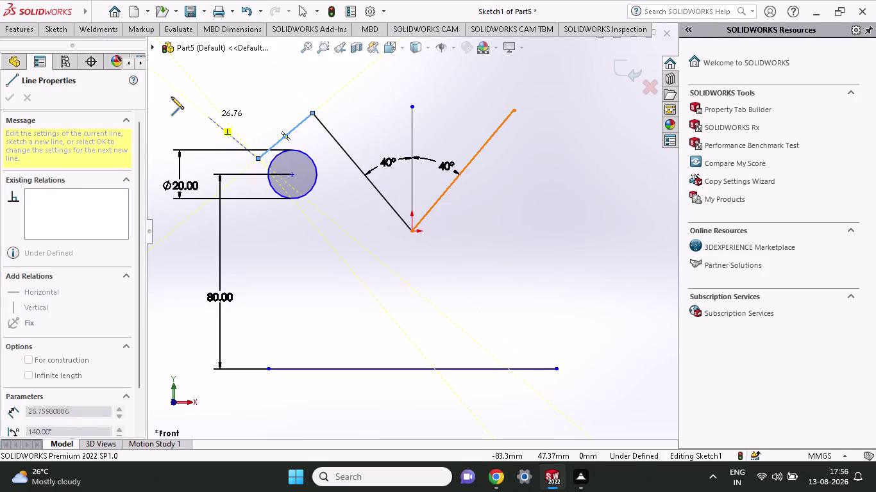
click(65, 37)
click(65, 32)
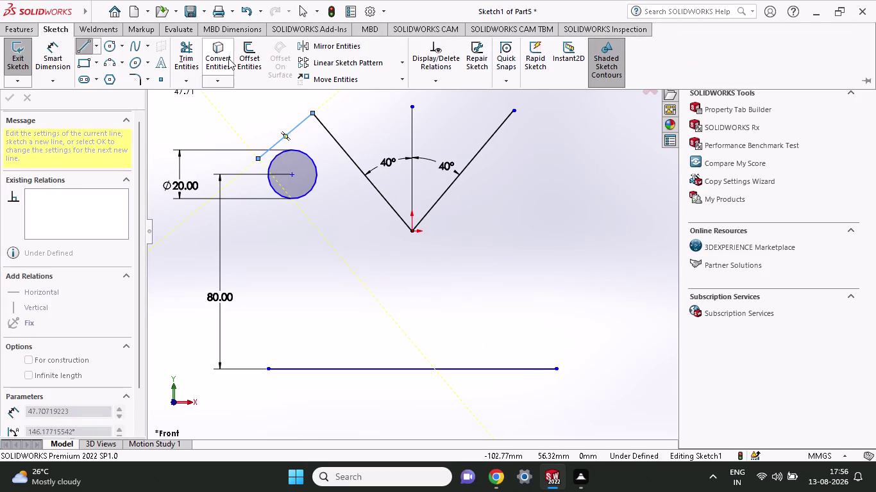
click(52, 56)
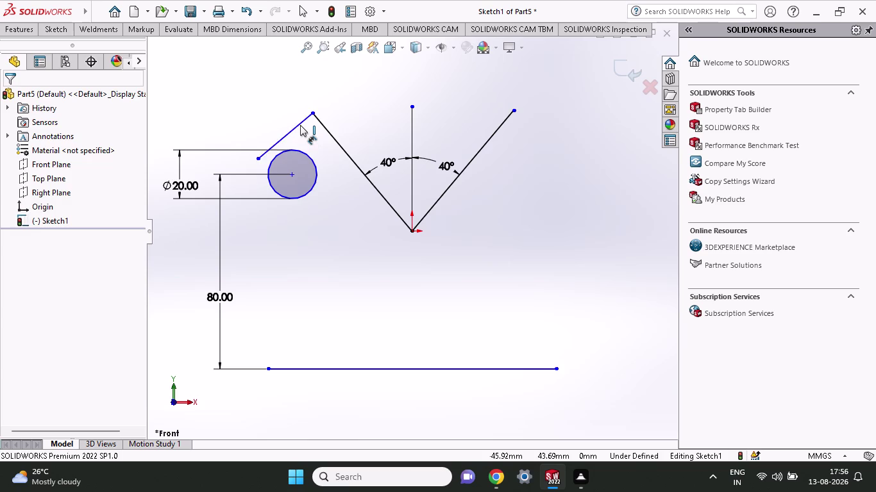
Start a 90° angle dimension between the new line and left arm, then cancel it.
click(300, 125)
click(324, 130)
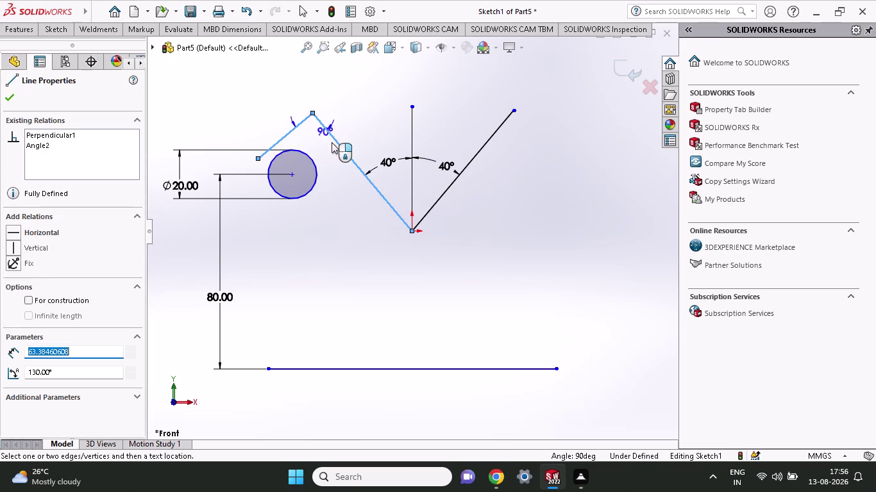
click(328, 141)
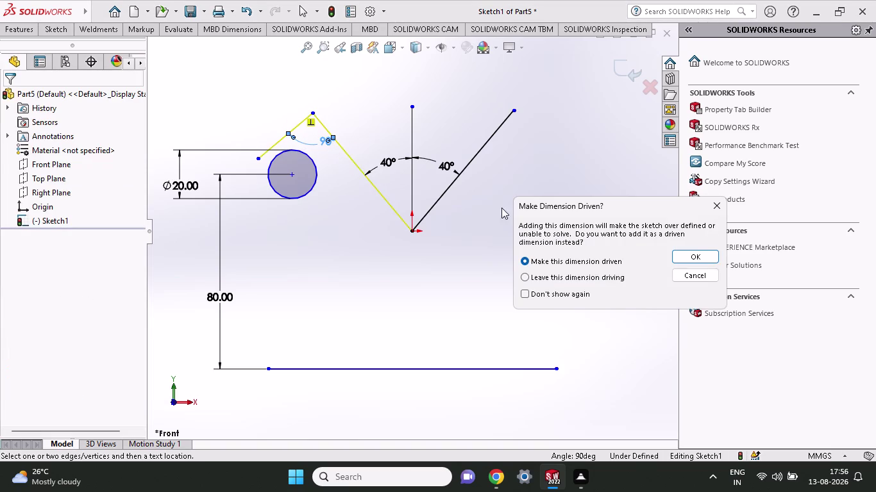
click(720, 209)
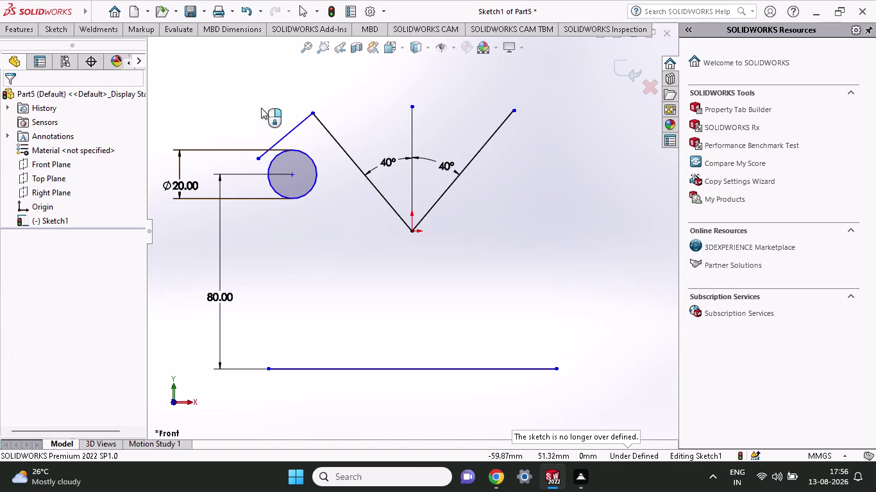
click(61, 31)
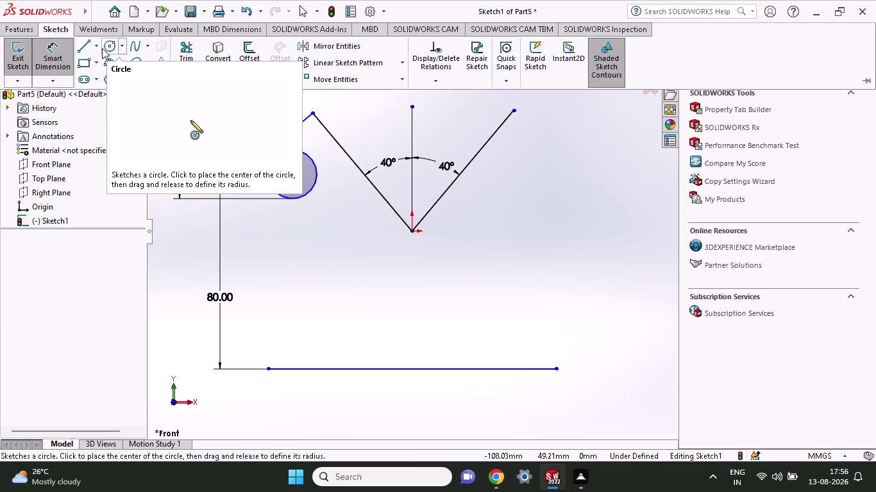
click(43, 49)
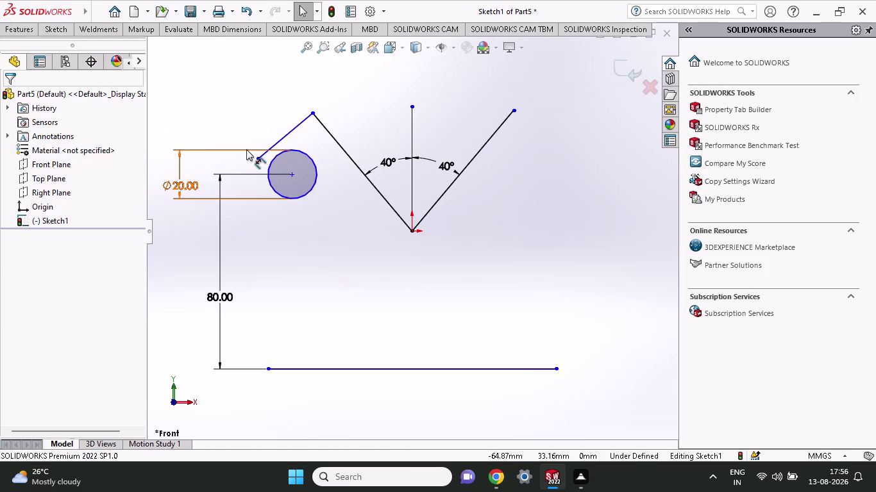
Dimension the new line's length to 30 mm.
click(262, 160)
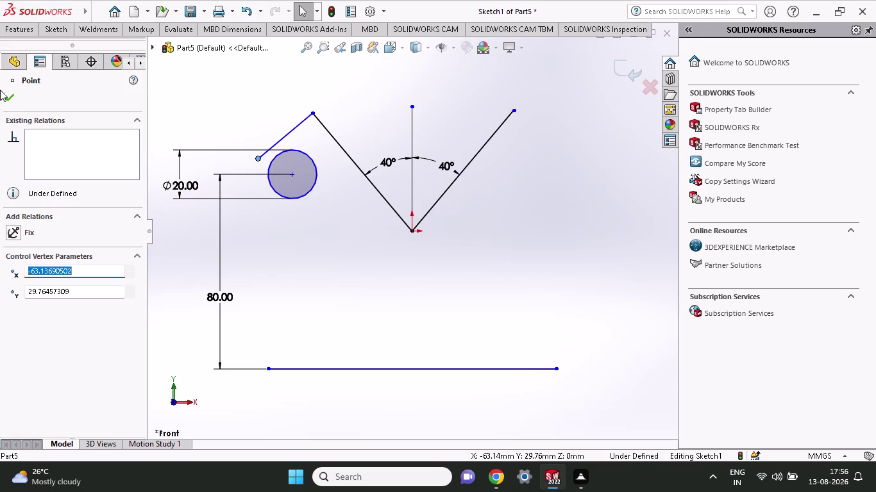
click(7, 94)
click(45, 28)
click(55, 46)
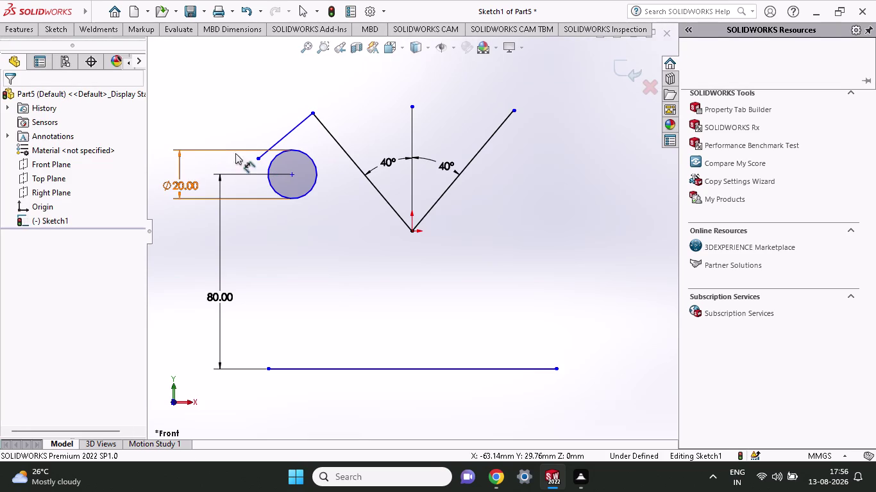
click(258, 159)
click(313, 113)
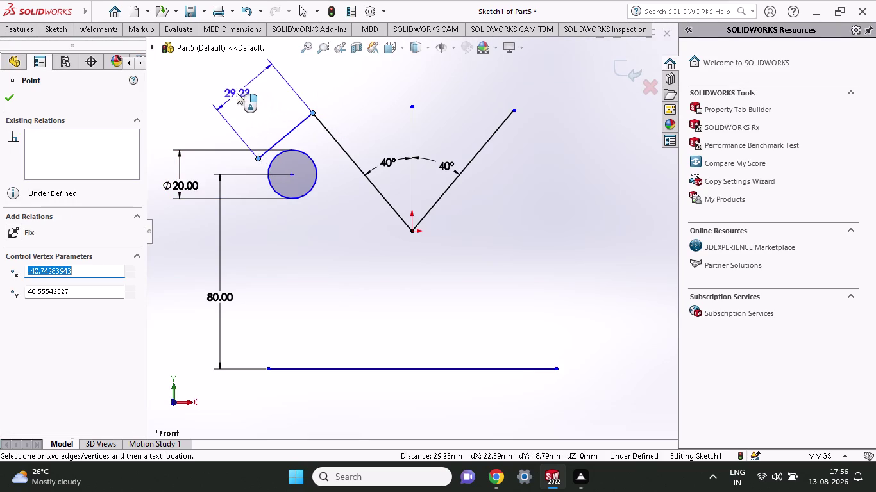
click(236, 93)
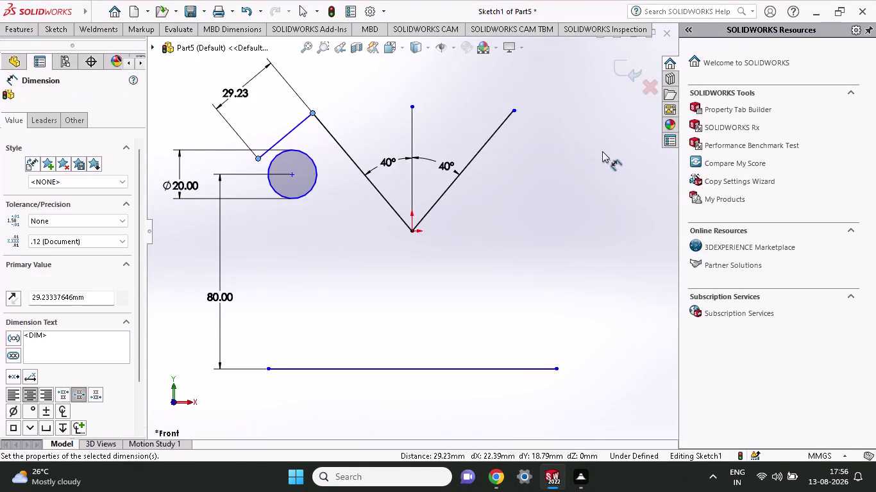
text(30)
key(Return)
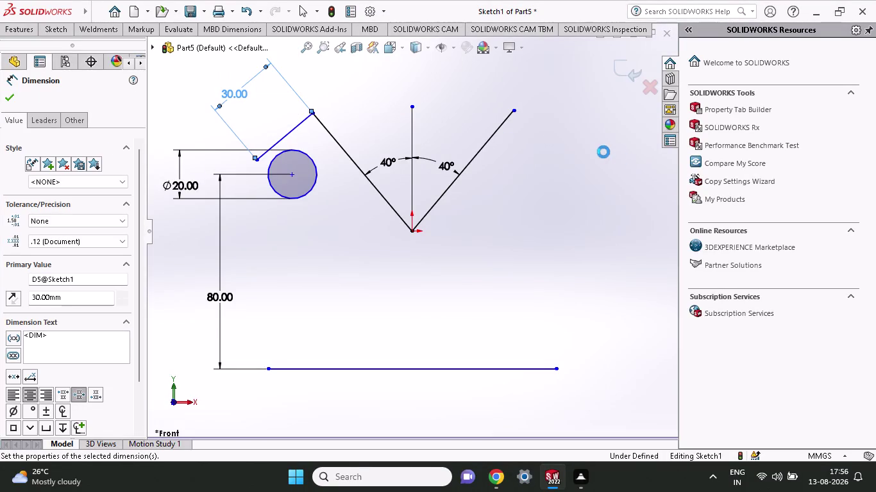
click(53, 31)
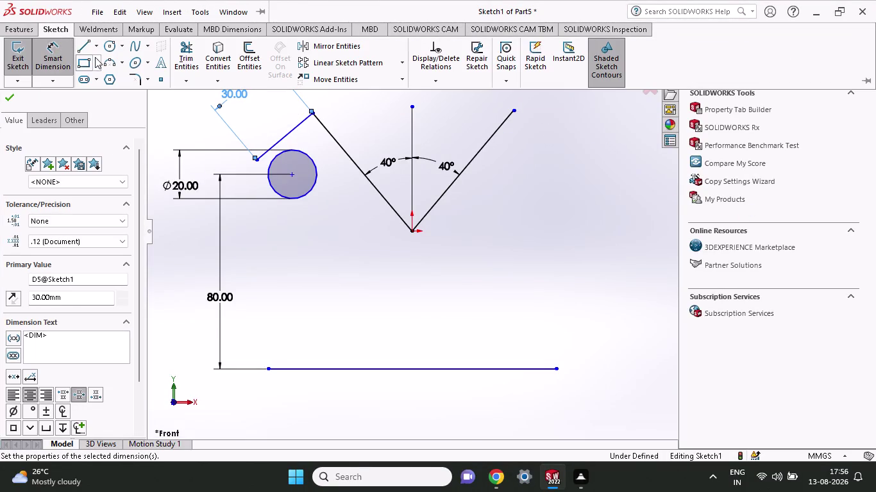
click(111, 65)
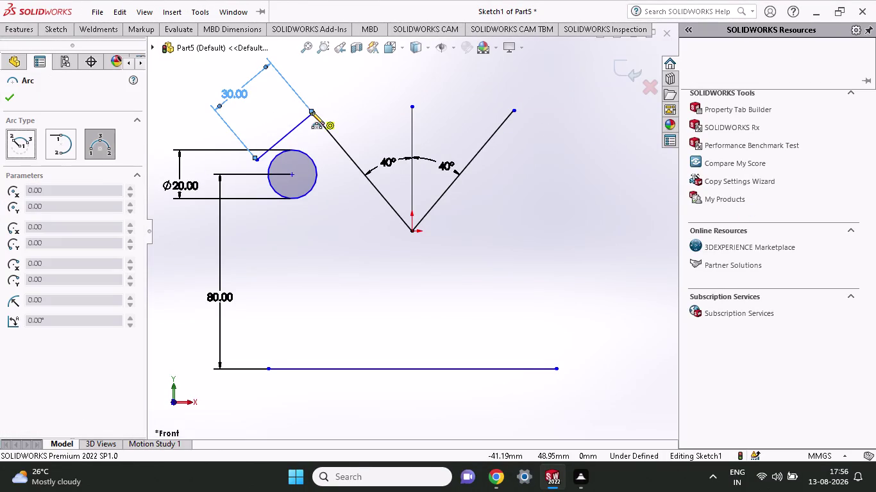
Draw an R15 three-point semicircle across the 30 mm line and drag the circle beneath it.
click(312, 112)
click(256, 162)
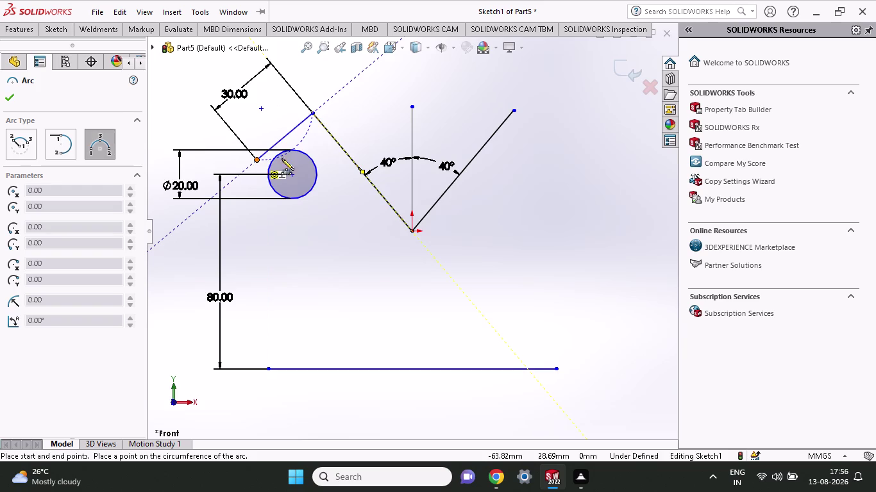
click(260, 115)
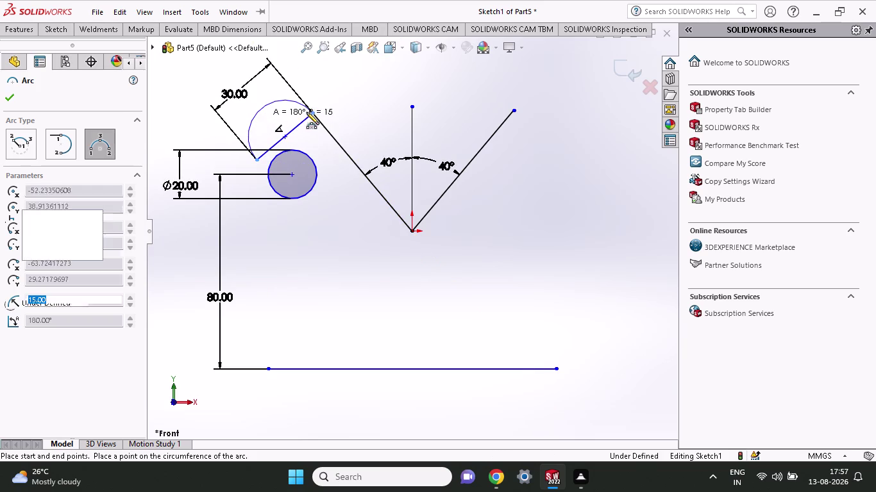
scroll(down, 3)
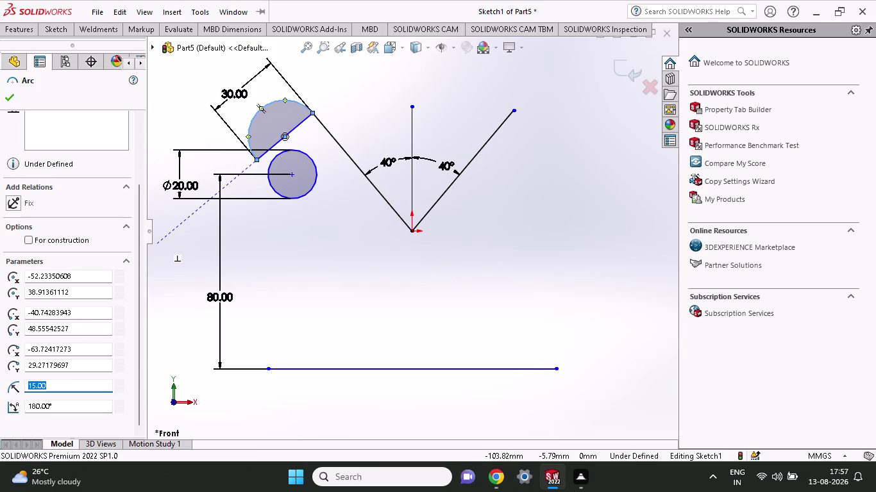
click(10, 99)
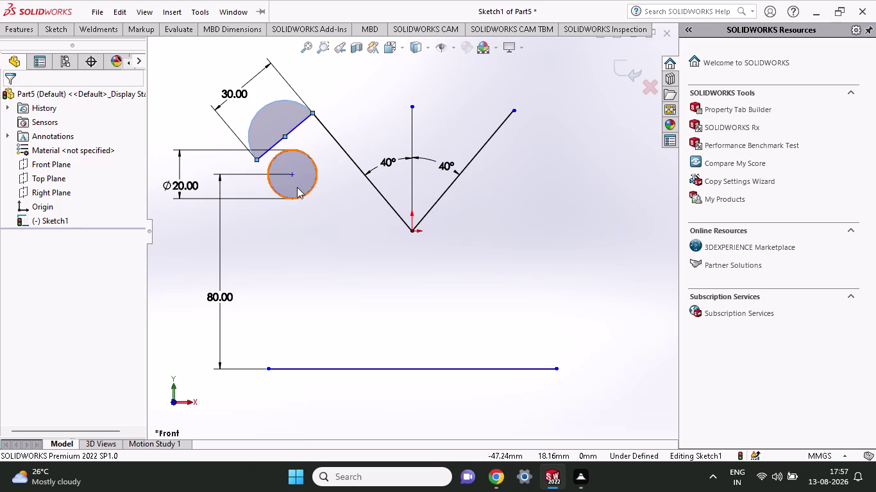
key(Escape)
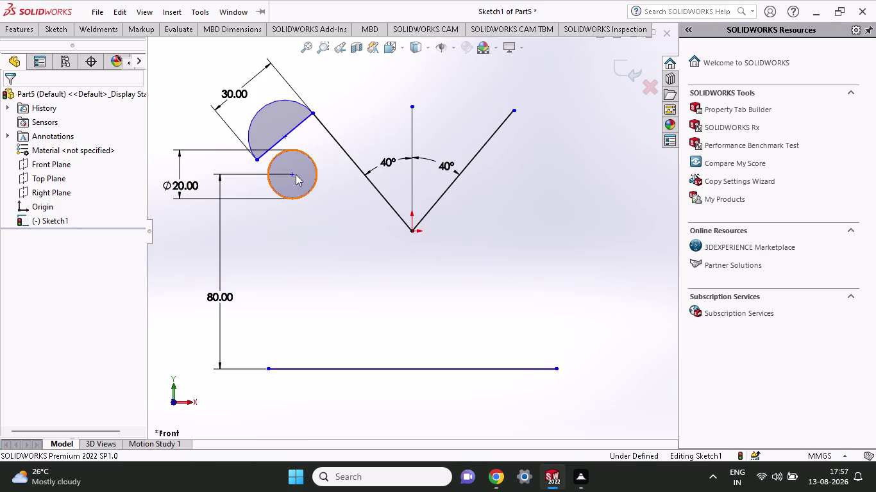
drag(293, 174, 315, 169)
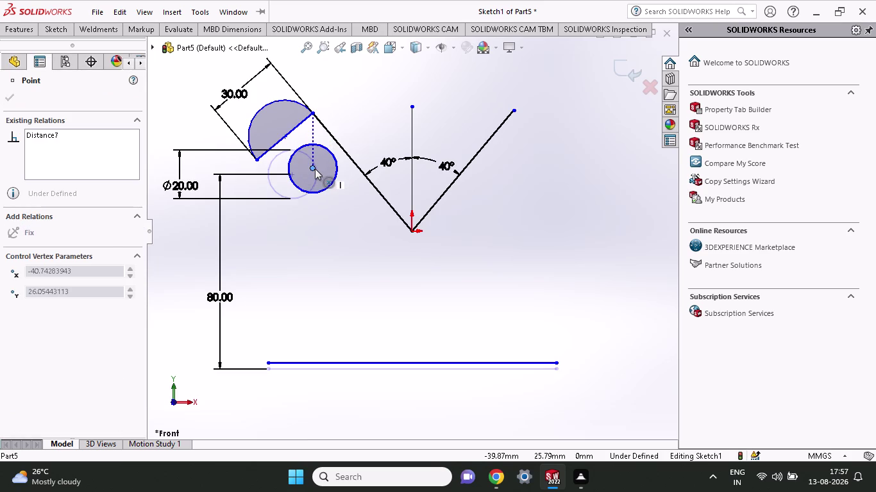
drag(315, 169, 314, 175)
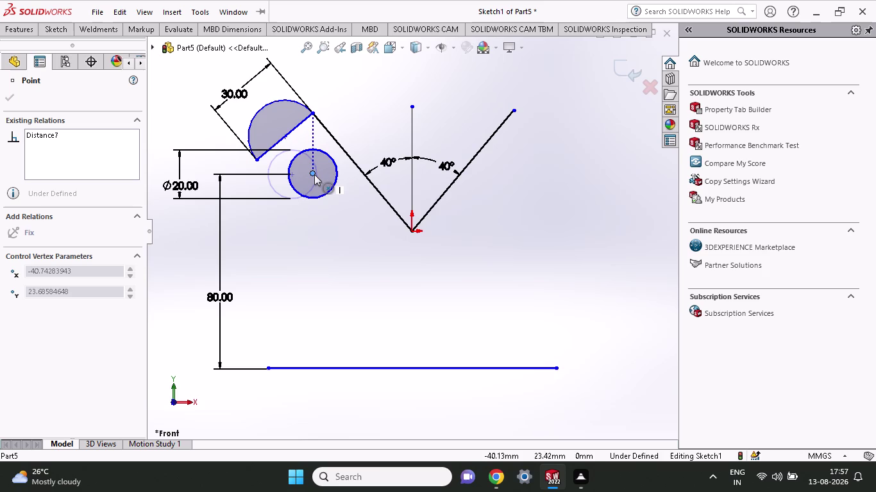
Draw a diagonal line from the semicircle's lower end to the base line, then undo it.
drag(314, 175, 314, 176)
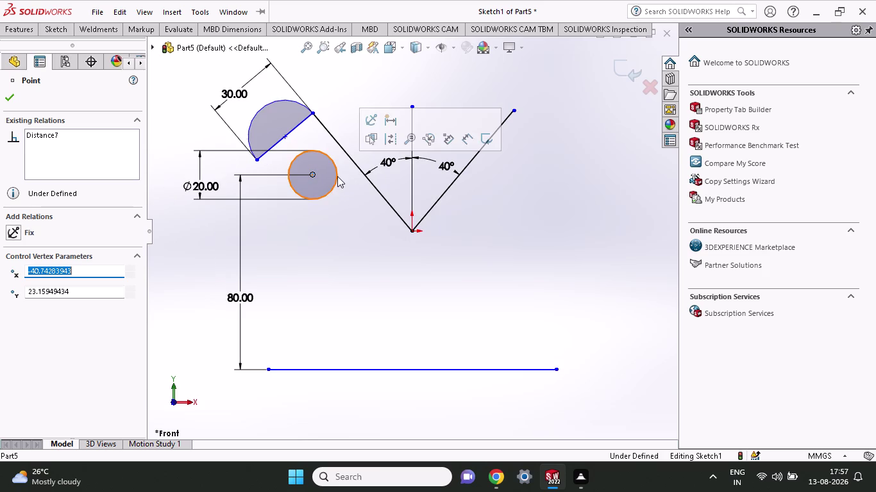
click(62, 34)
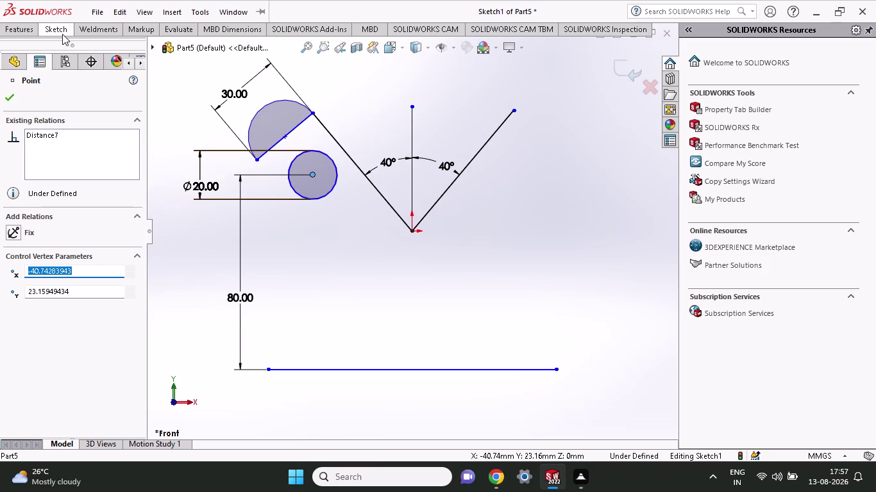
click(87, 51)
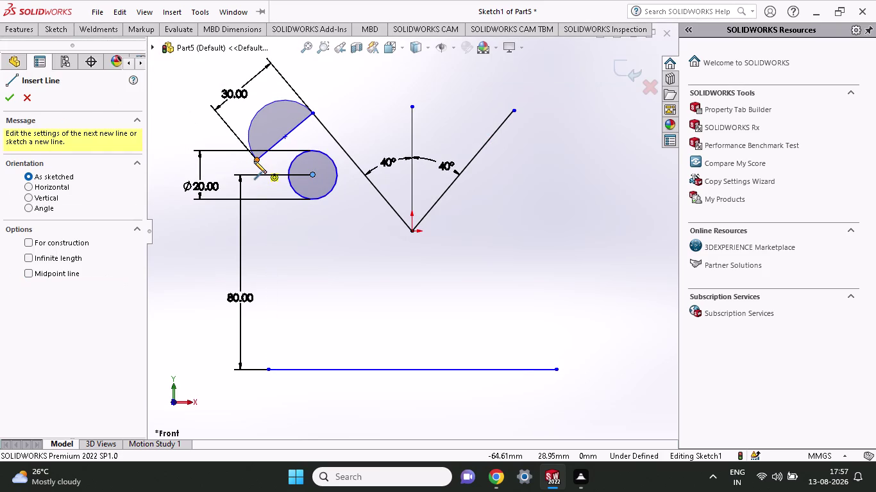
click(254, 161)
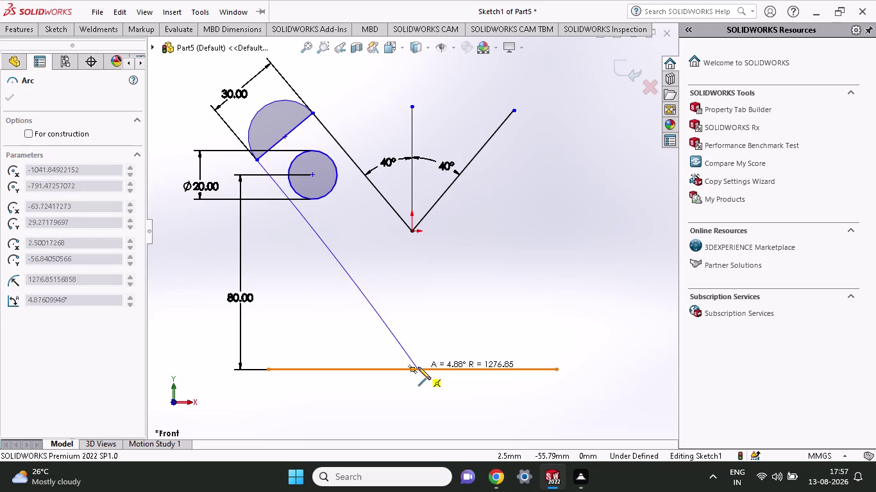
click(418, 368)
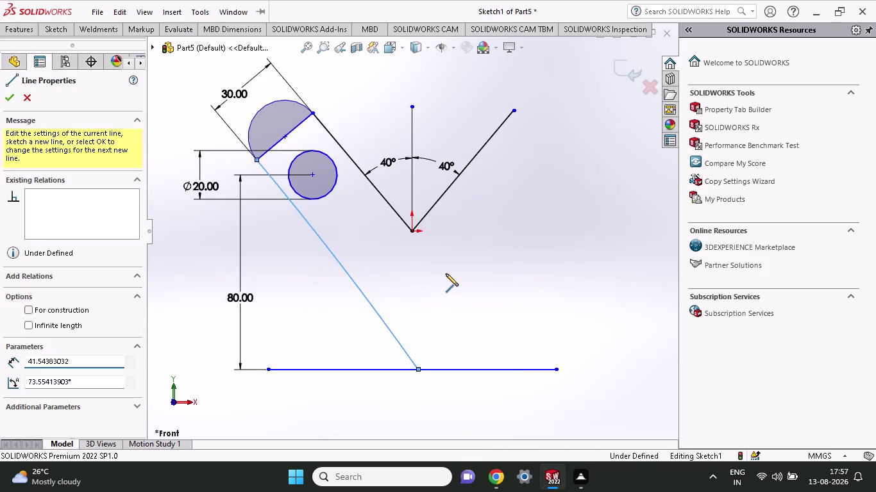
right_click(446, 274)
click(464, 290)
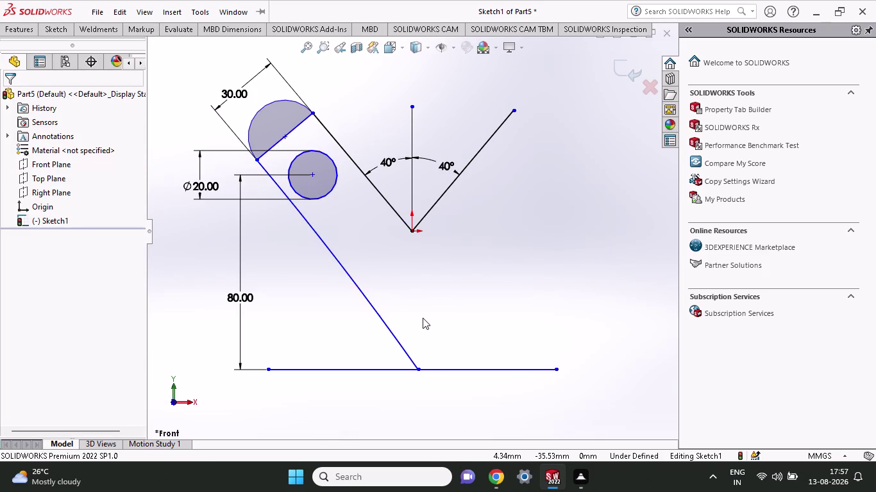
key(ctrl+z)
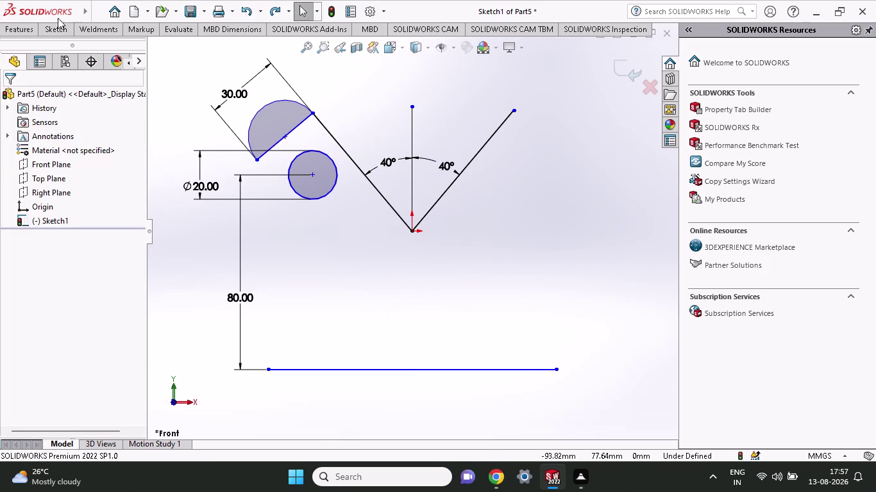
Redraw the line from the semicircle's lower endpoint down to the horizontal base line.
click(43, 30)
click(80, 47)
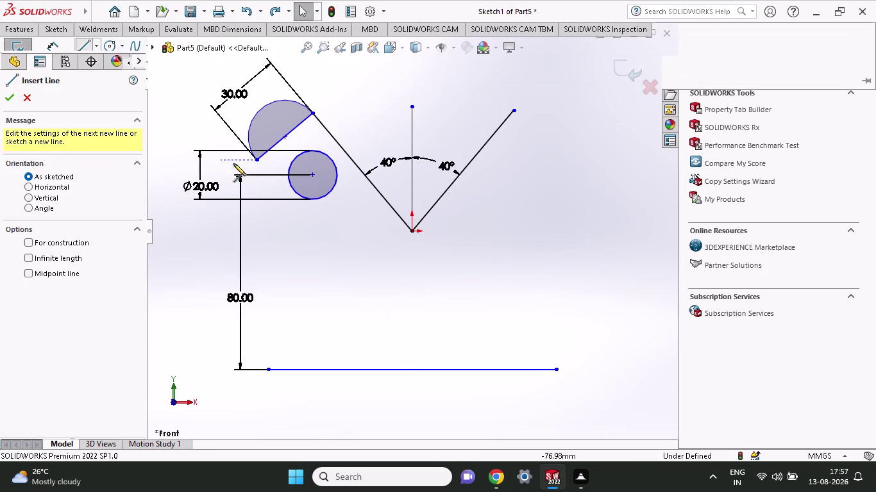
click(258, 159)
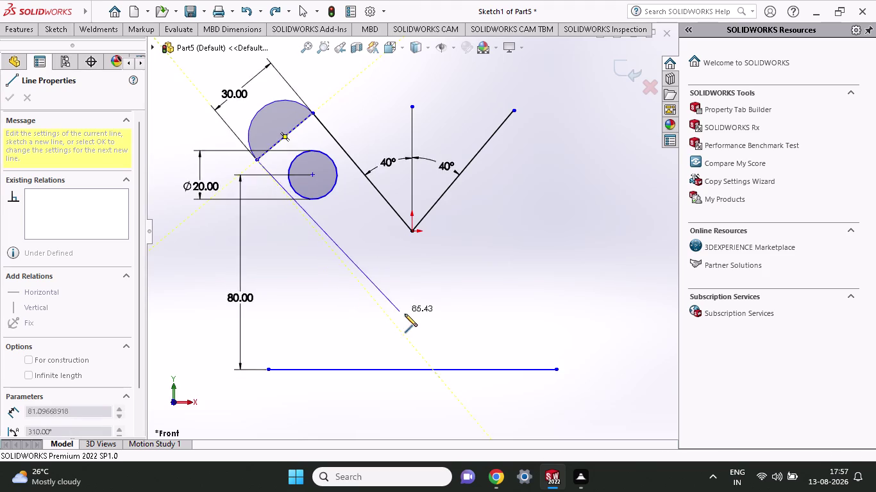
click(434, 370)
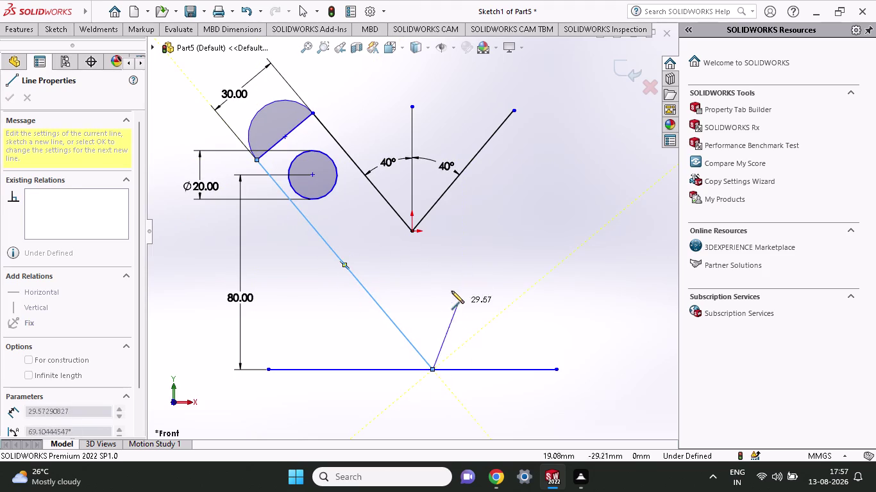
right_click(450, 291)
click(480, 300)
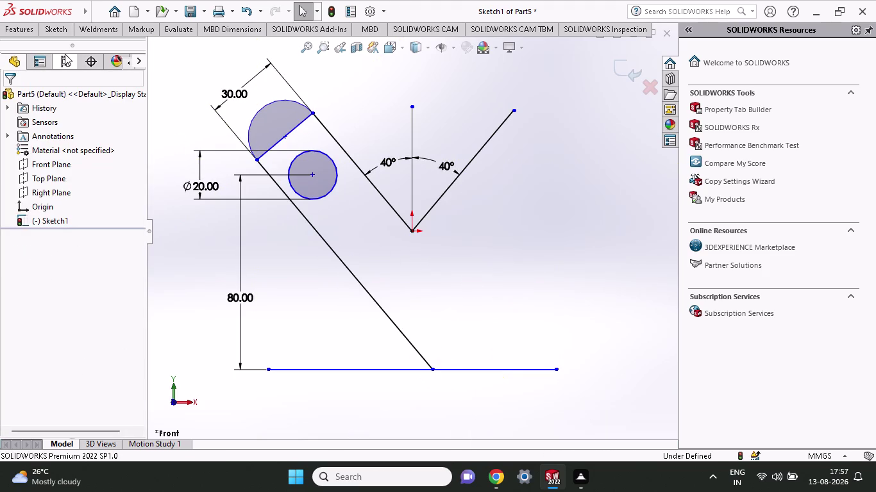
click(63, 33)
click(184, 59)
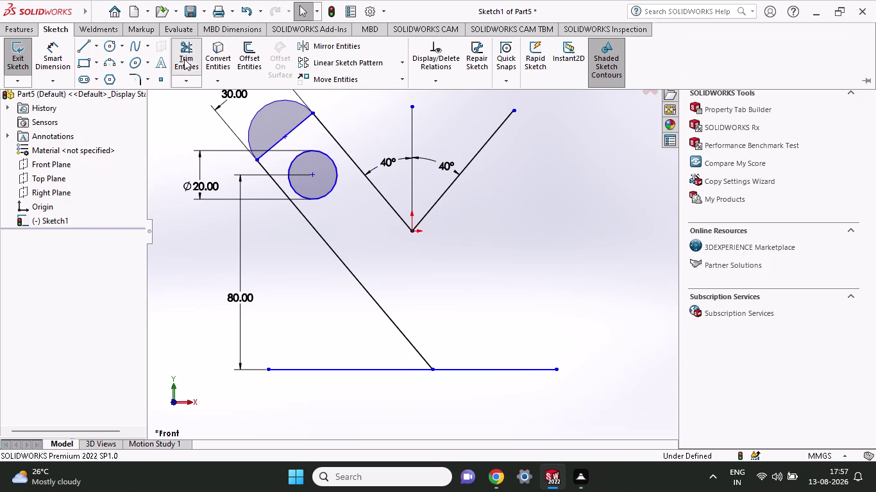
Trim away the semicircle's straight chord and the Ø20 circle.
click(293, 126)
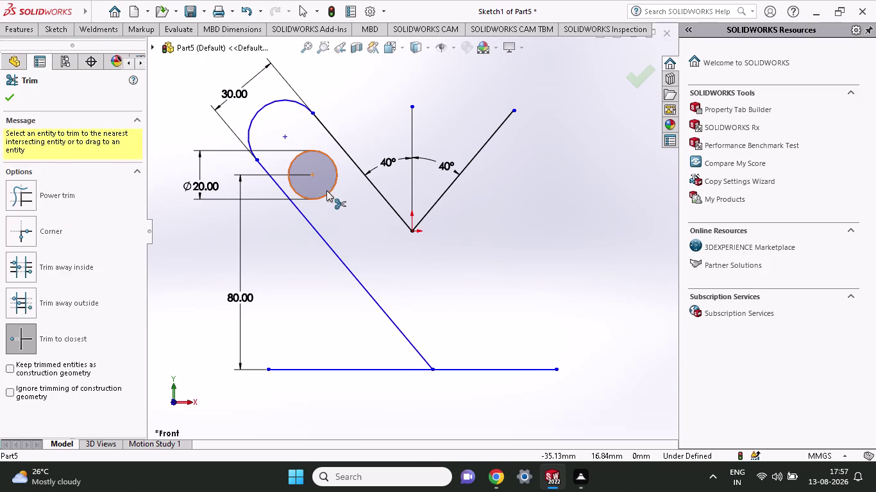
click(326, 190)
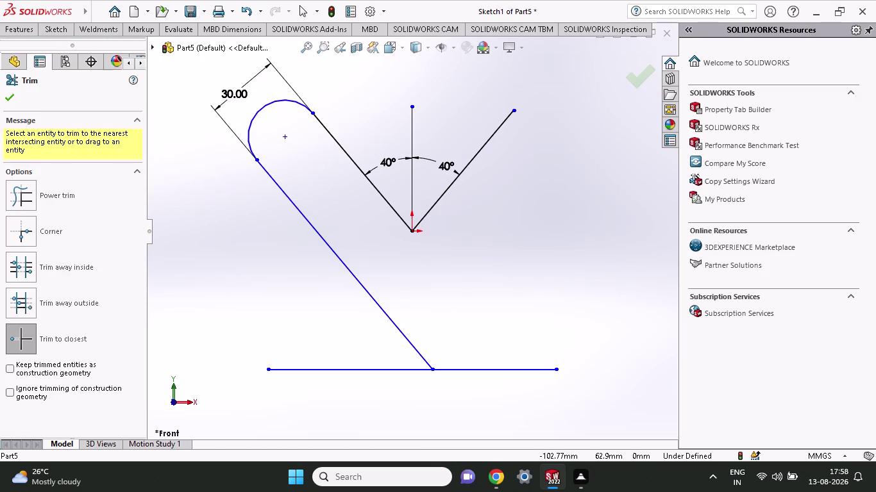
click(48, 28)
click(114, 50)
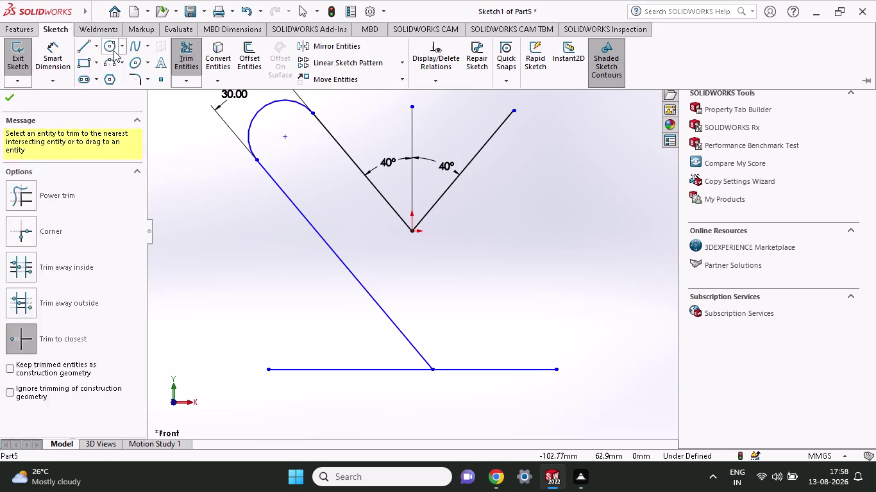
click(284, 135)
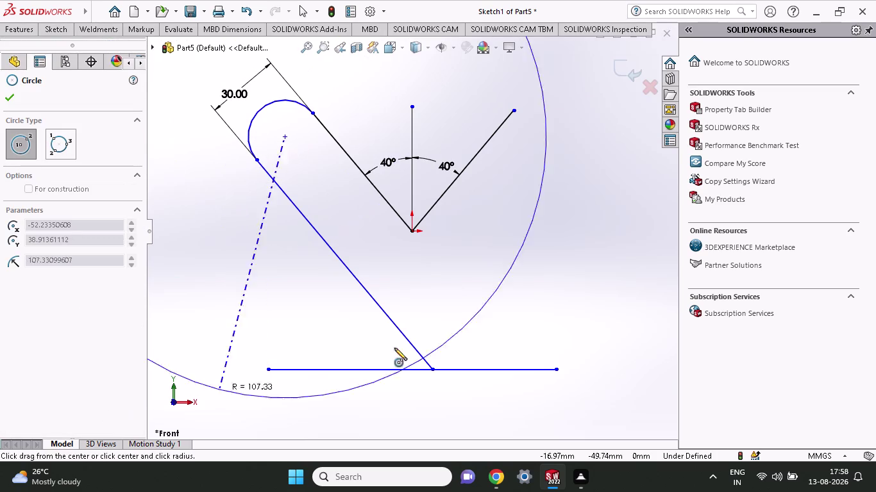
Draw a circle on the arc centre and dimension its diameter to 18 mm.
click(302, 141)
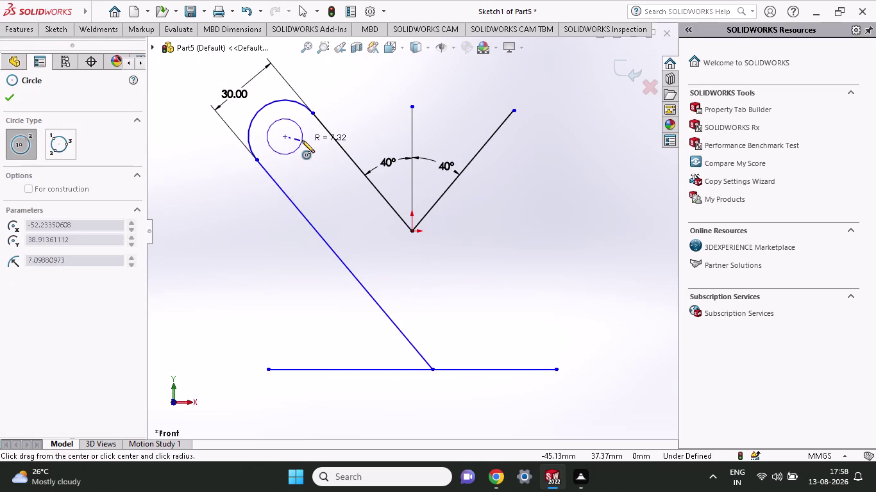
click(44, 27)
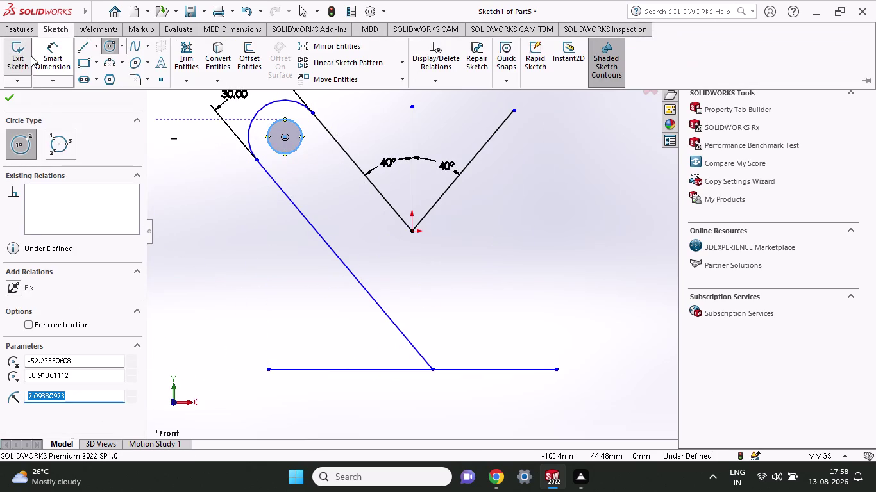
click(45, 53)
click(295, 149)
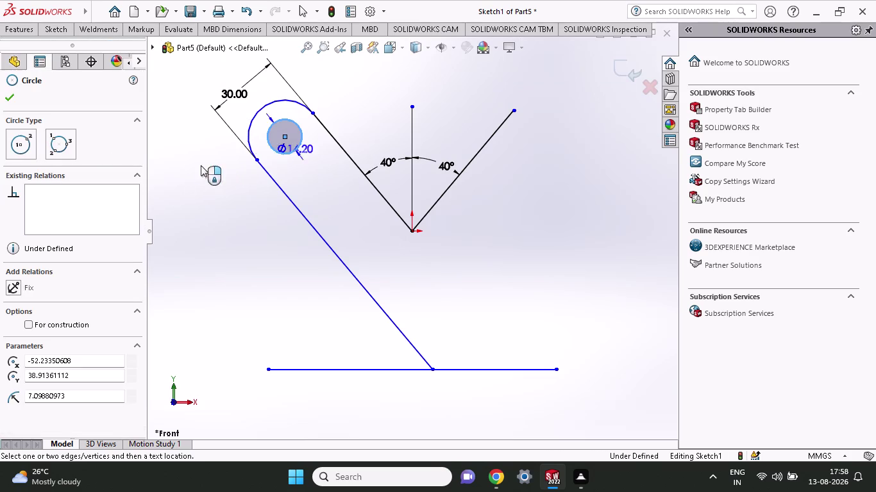
click(175, 154)
text(18)
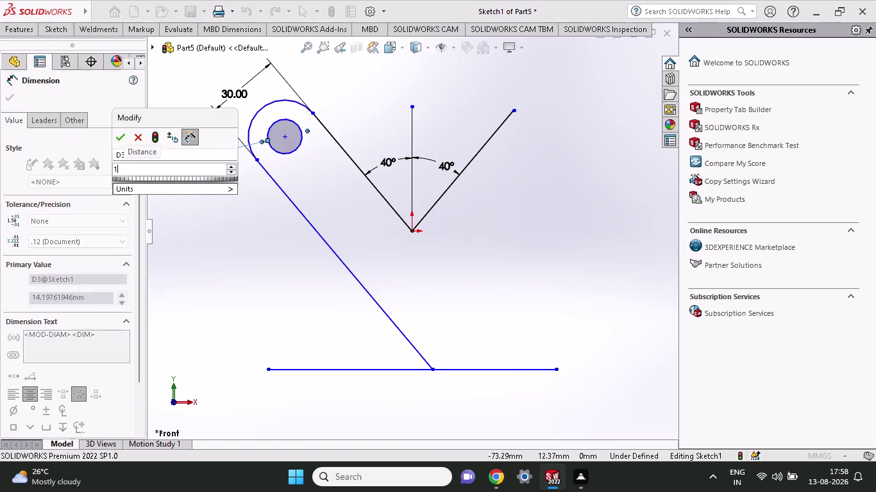
key(Return)
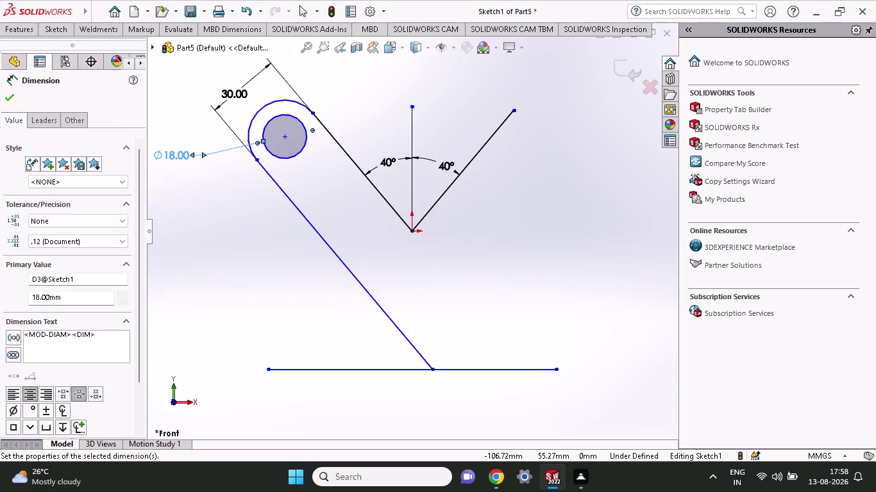
click(59, 31)
click(39, 60)
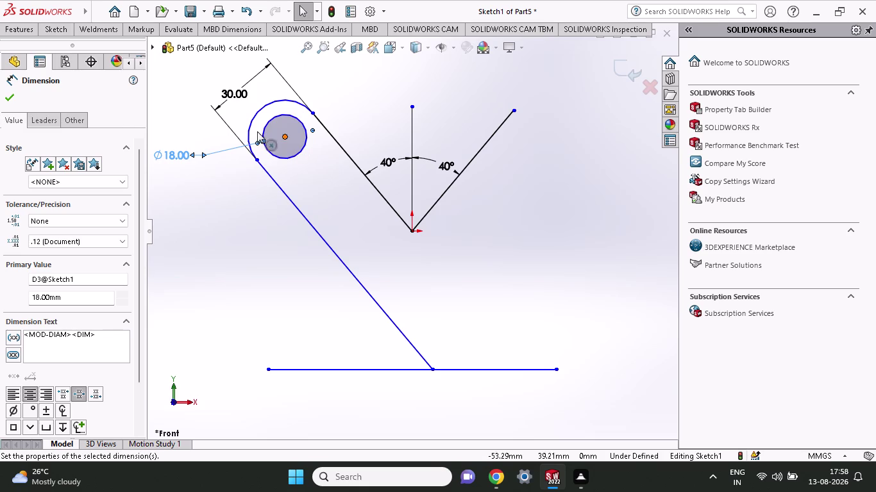
click(52, 25)
click(52, 51)
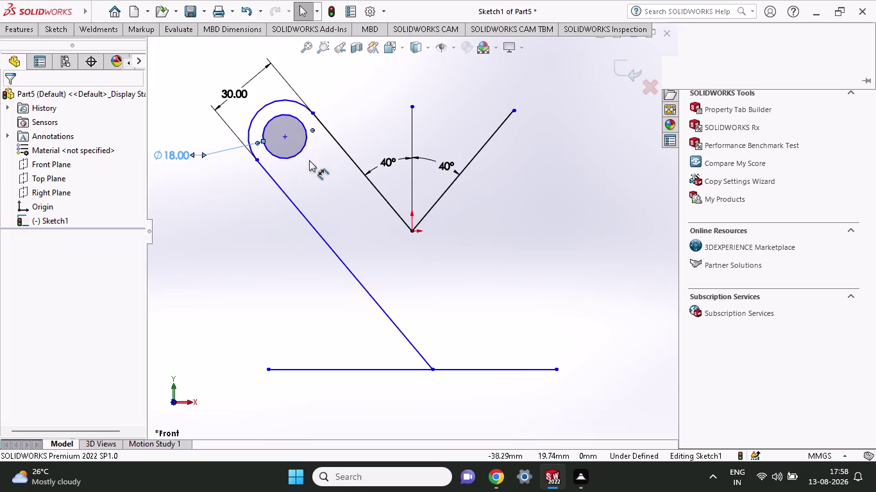
Dimension the hole centre 80 mm above the base line's left endpoint.
click(285, 136)
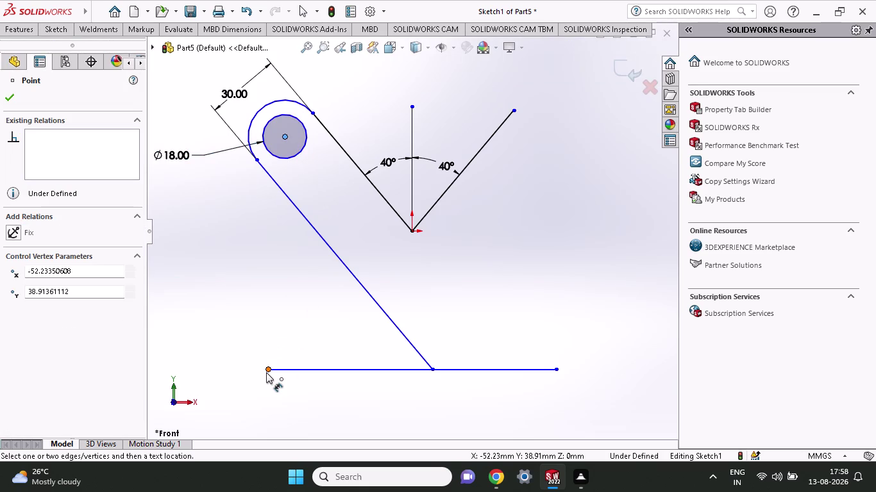
click(266, 370)
click(189, 366)
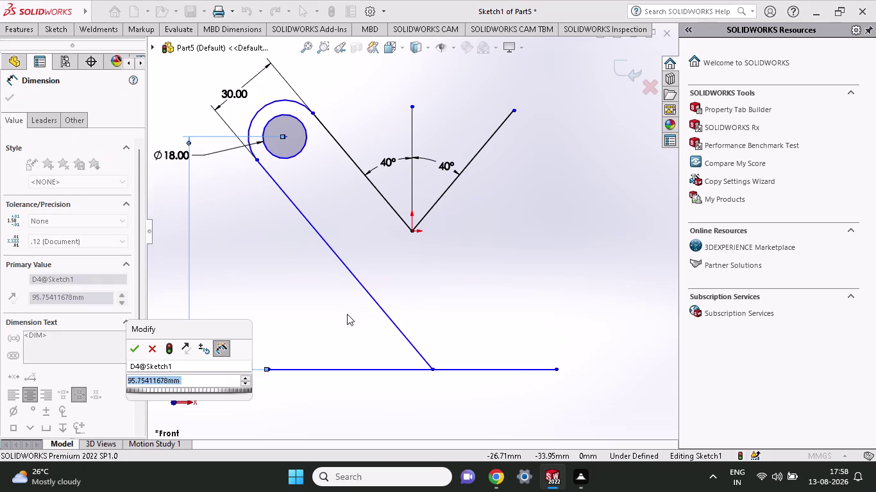
text(80)
key(Return)
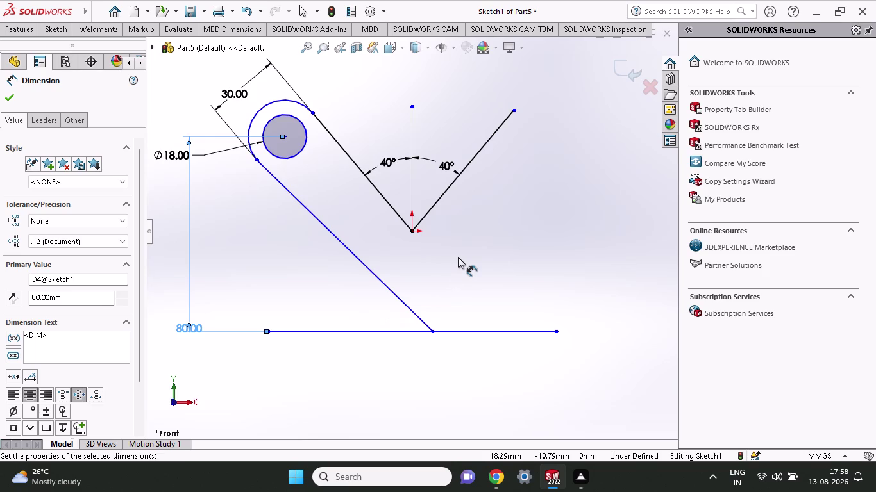
key(Escape)
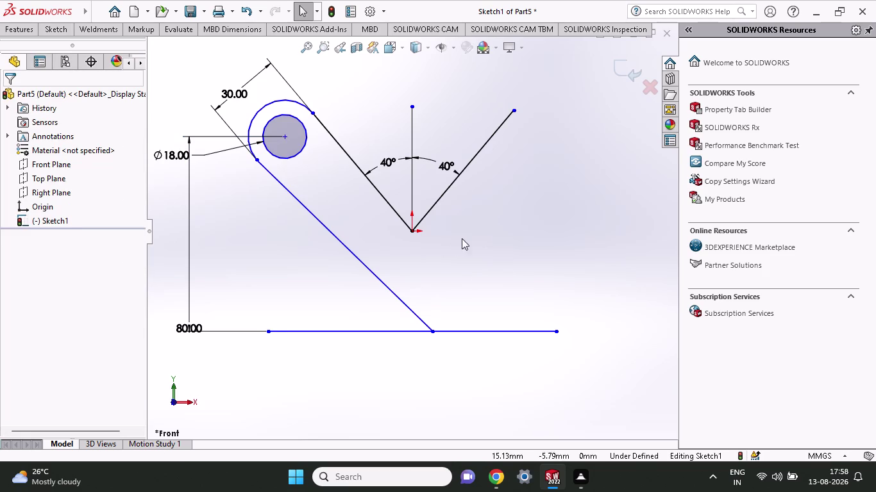
click(431, 208)
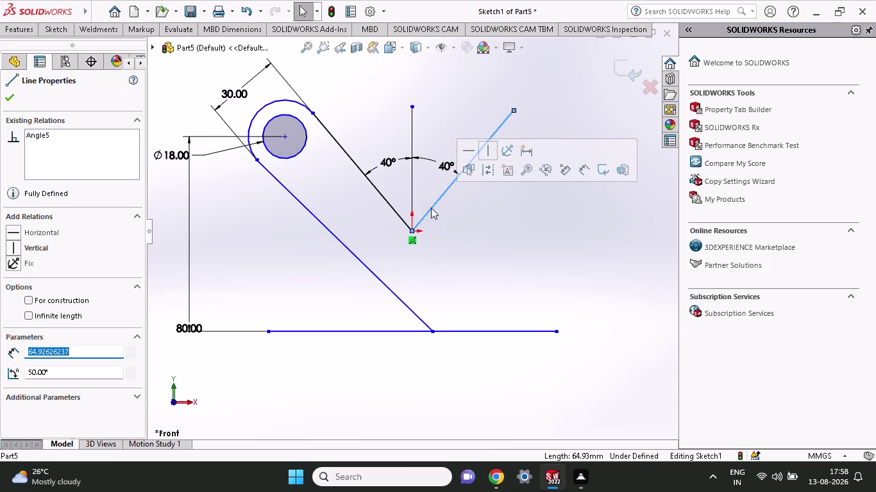
Delete the V's right arm, left arm and vertical centre line, confirming the deletions.
key(Delete)
click(542, 264)
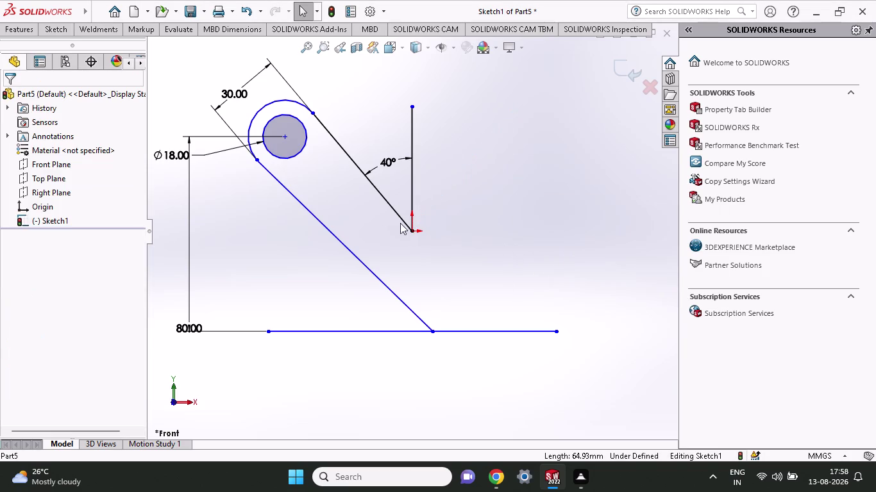
click(392, 208)
key(Delete)
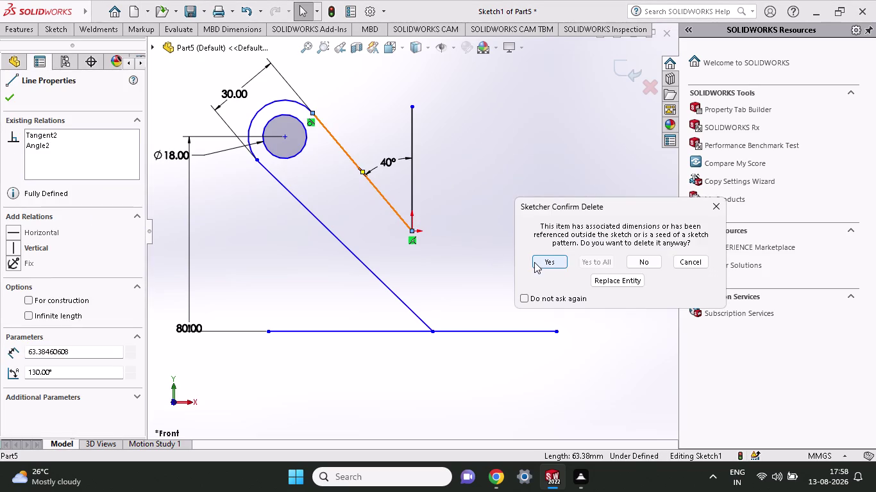
click(535, 262)
click(413, 197)
key(Delete)
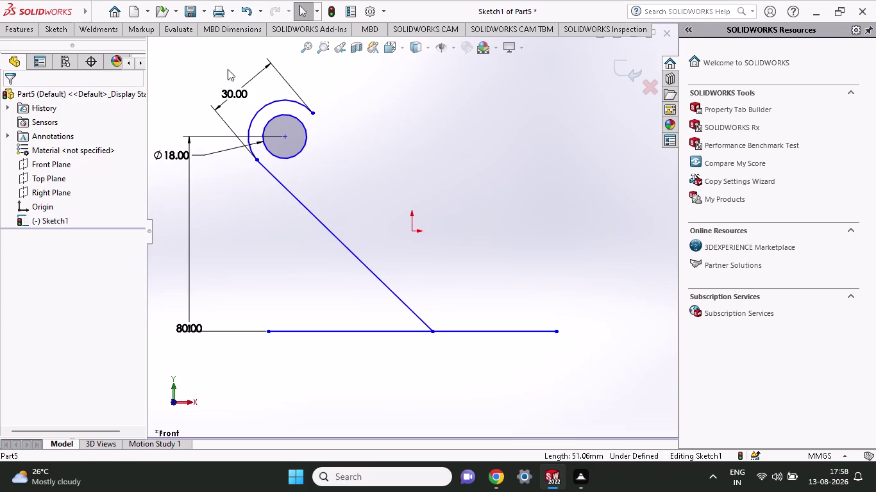
click(56, 28)
click(76, 45)
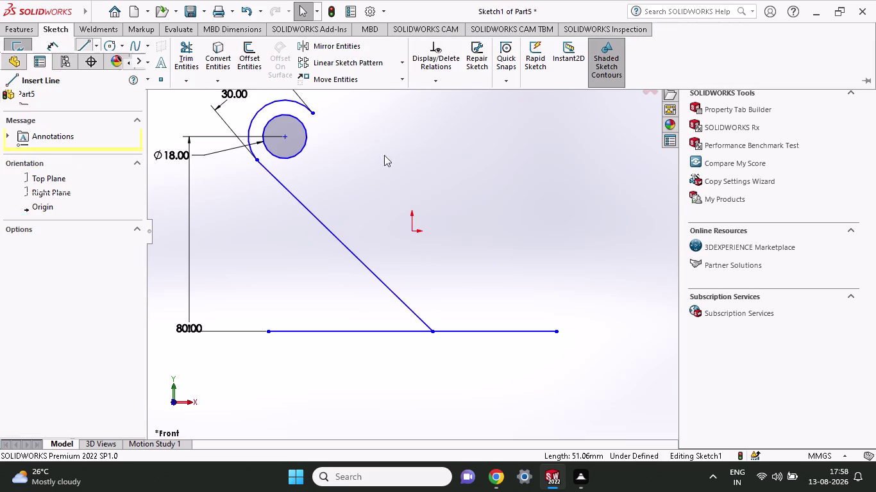
Draw a line from the arc's upper end down-right, parallel to the lower diagonal.
click(314, 114)
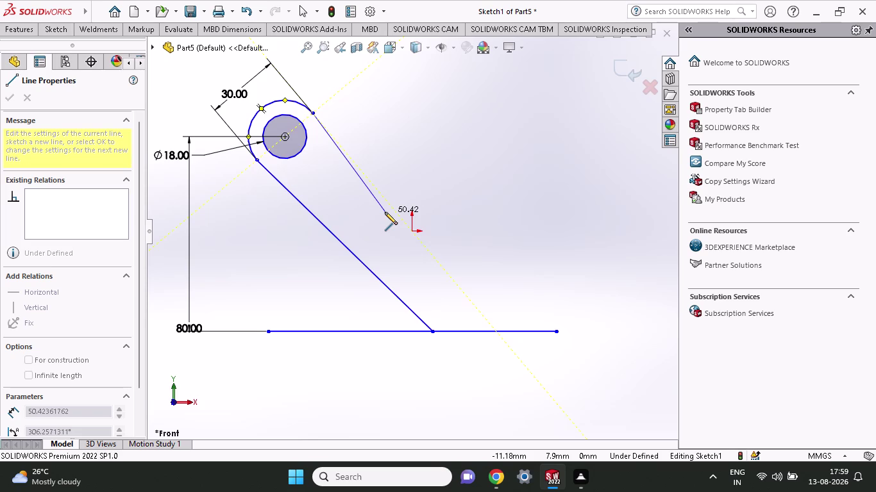
click(477, 284)
right_click(514, 202)
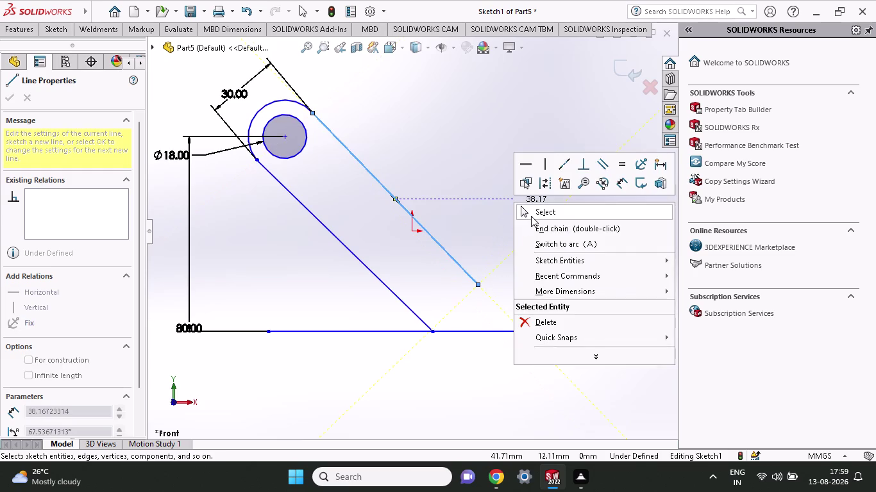
click(531, 216)
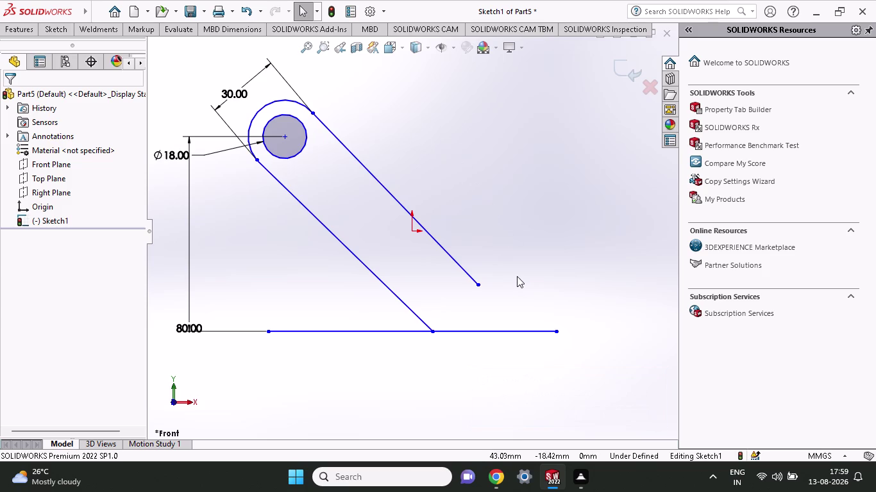
scroll(up, 3)
scroll(down, 3)
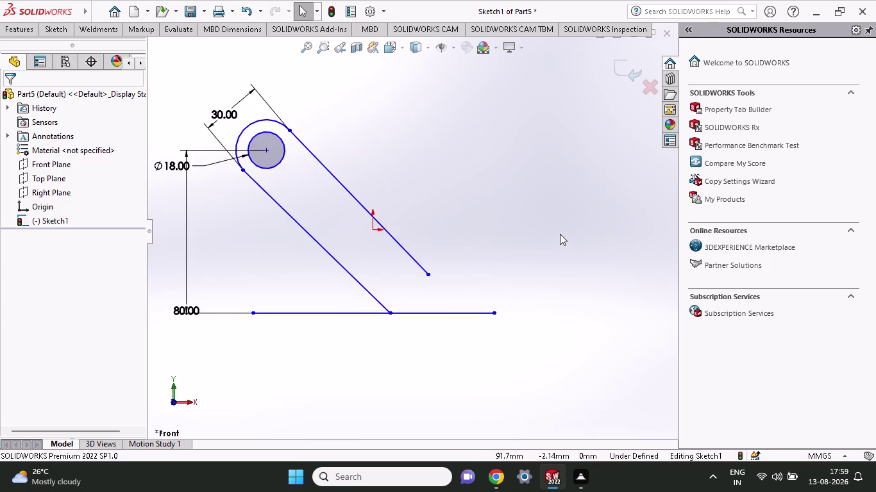
scroll(down, 3)
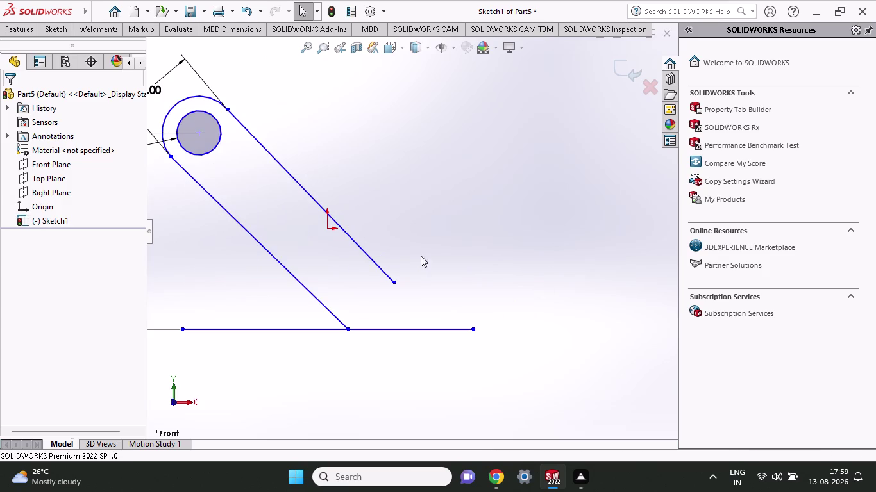
click(63, 37)
click(63, 31)
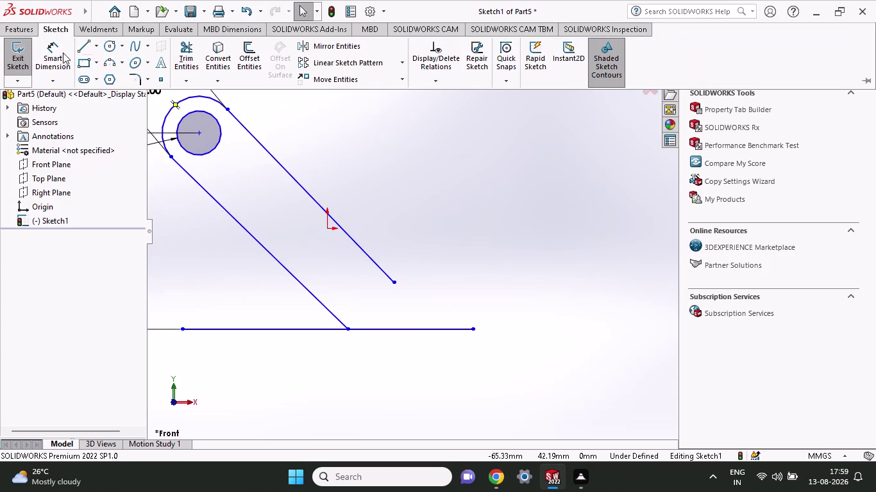
click(60, 53)
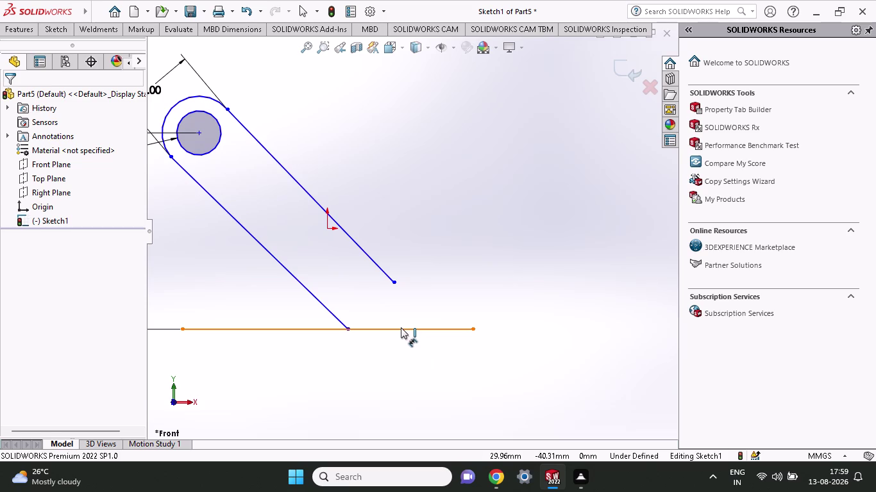
click(400, 327)
click(396, 282)
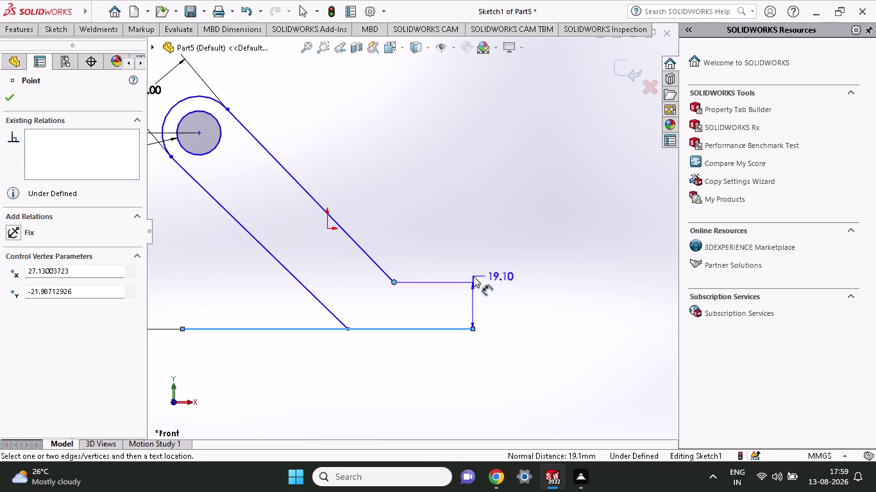
key(Escape)
key(Escape)
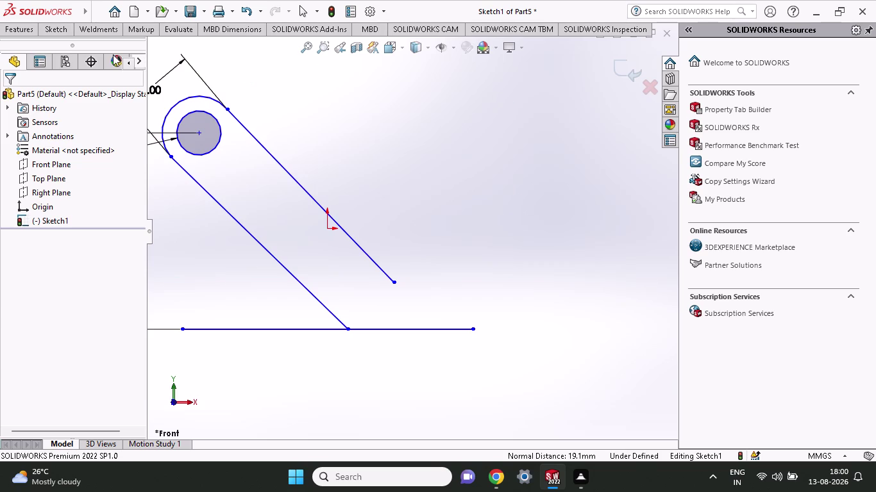
click(46, 31)
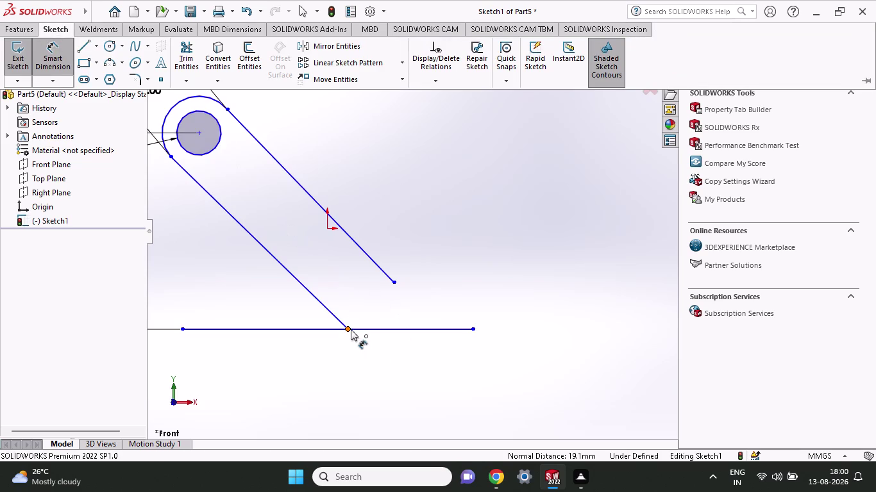
Dimension the hole centre to the lower diagonal's base-line junction horizontally at 47.5 mm.
click(349, 330)
click(202, 133)
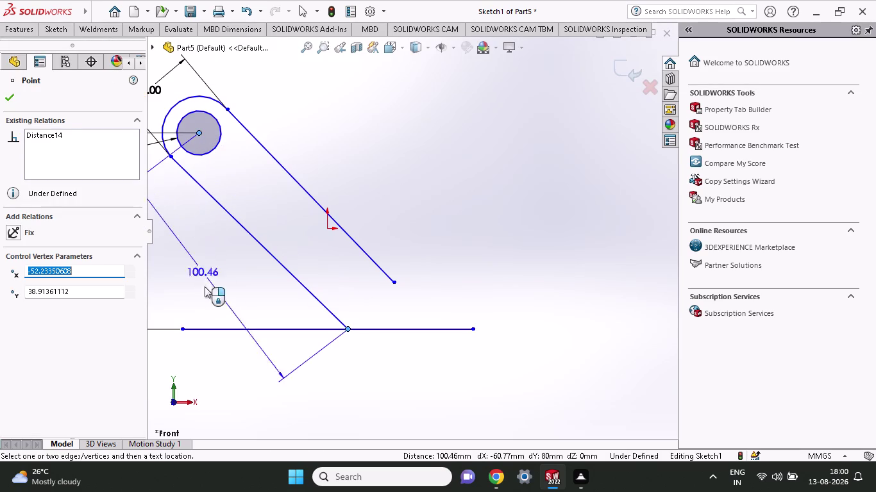
click(230, 365)
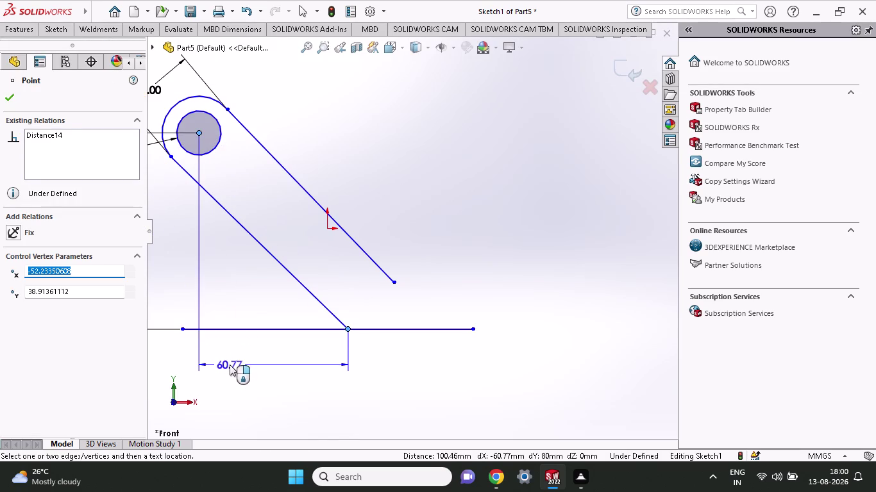
key(7)
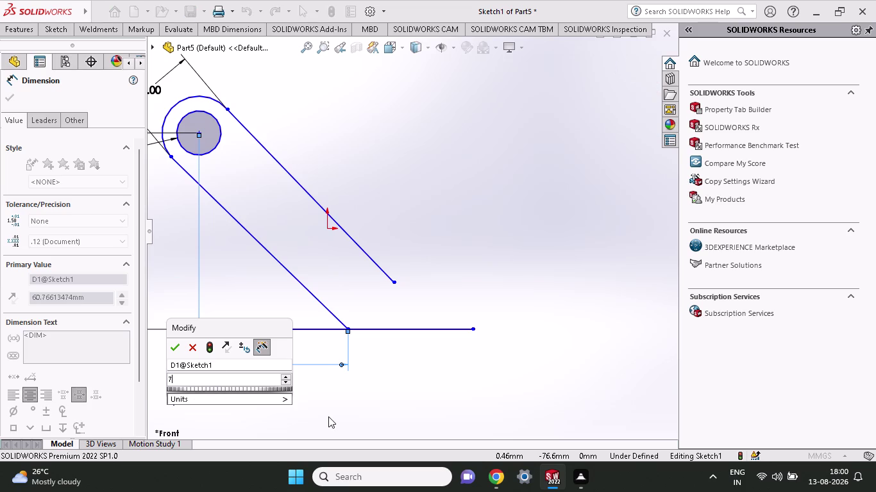
key(BackSpace)
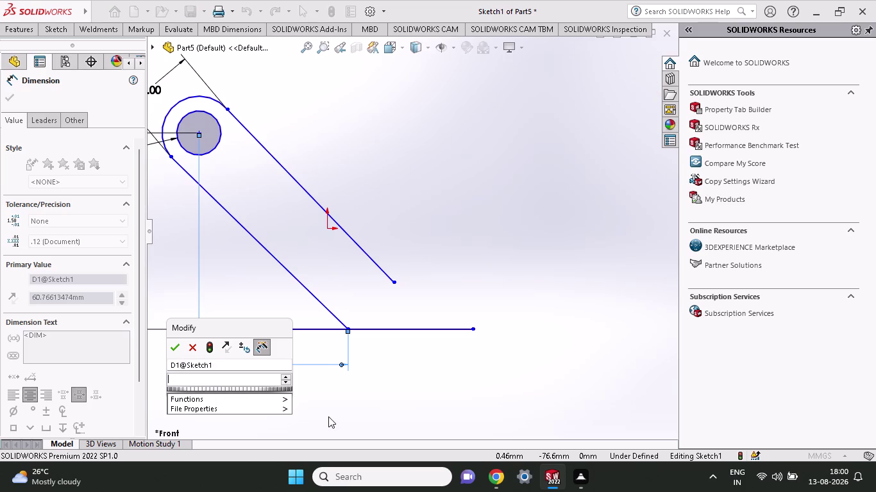
text(47)
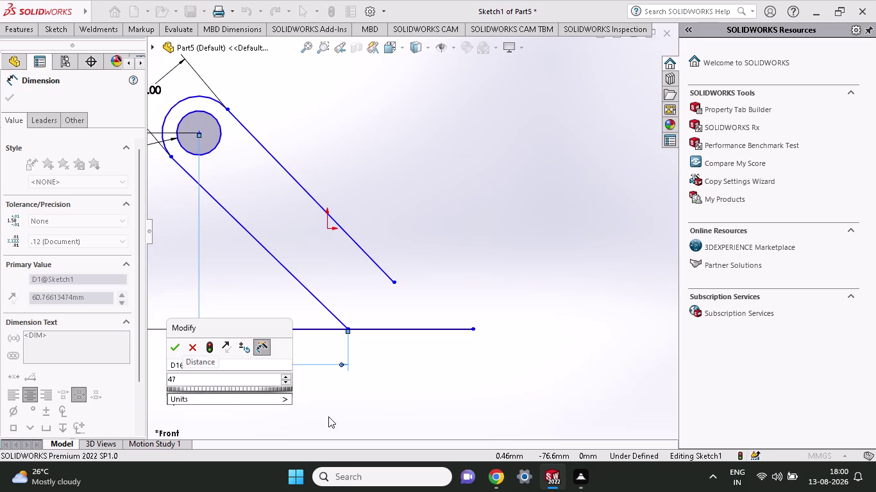
text(.5)
key(Return)
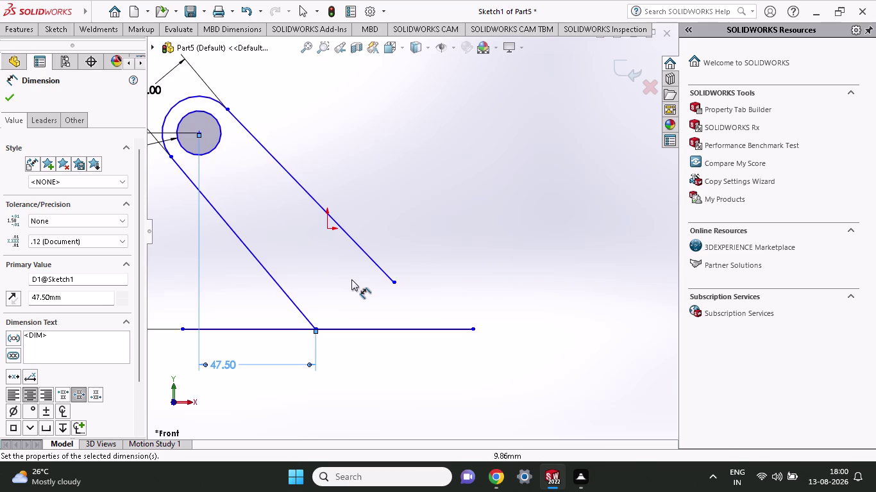
Select and delete the upper slanted line.
key(grave)
click(375, 266)
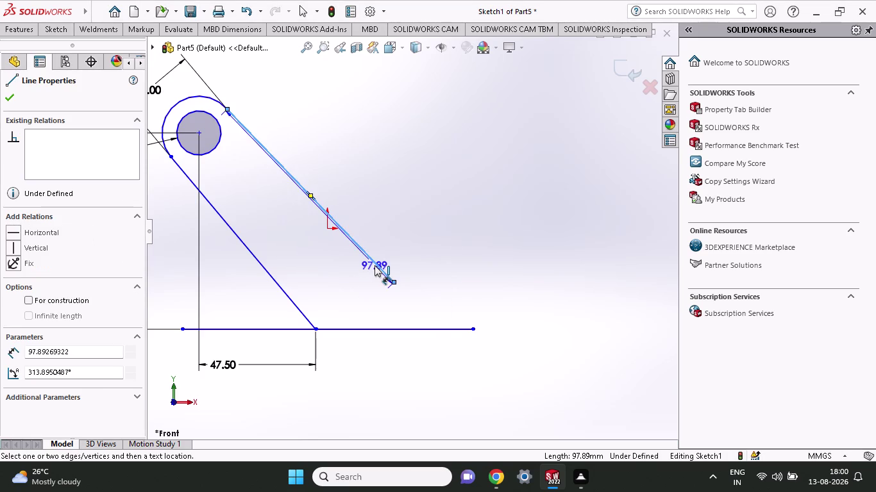
key(Escape)
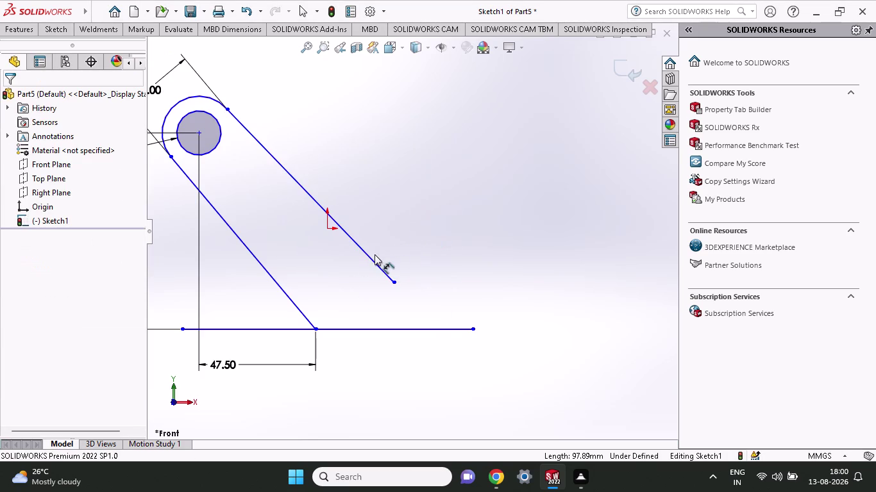
key(Escape)
key(Escape)
click(375, 264)
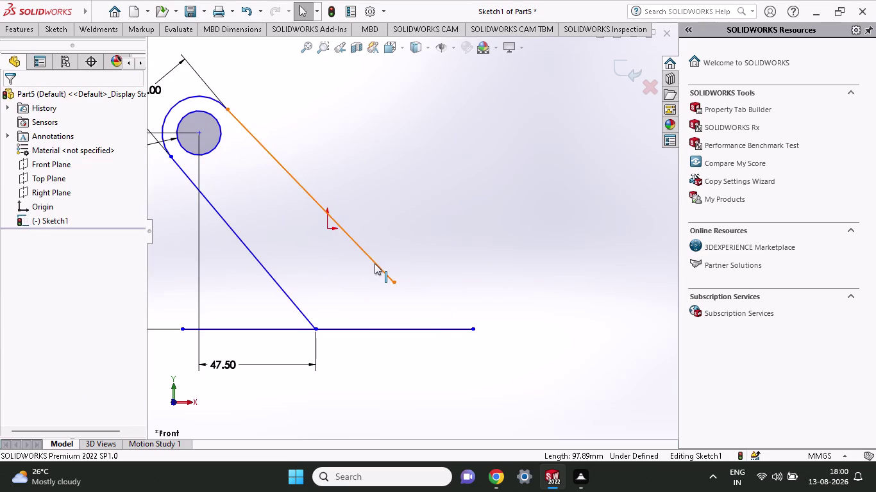
key(Delete)
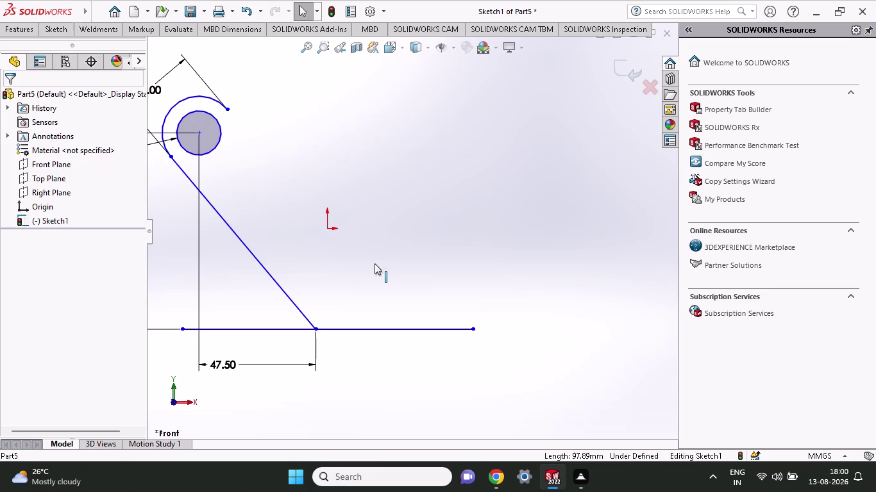
Redraw the upper slanted line from the outer arc, ending slightly shorter.
click(38, 32)
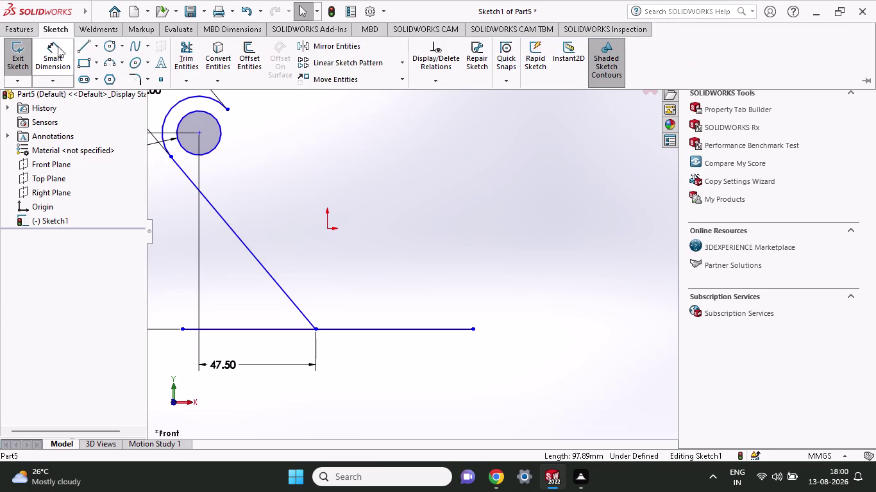
click(78, 49)
click(228, 108)
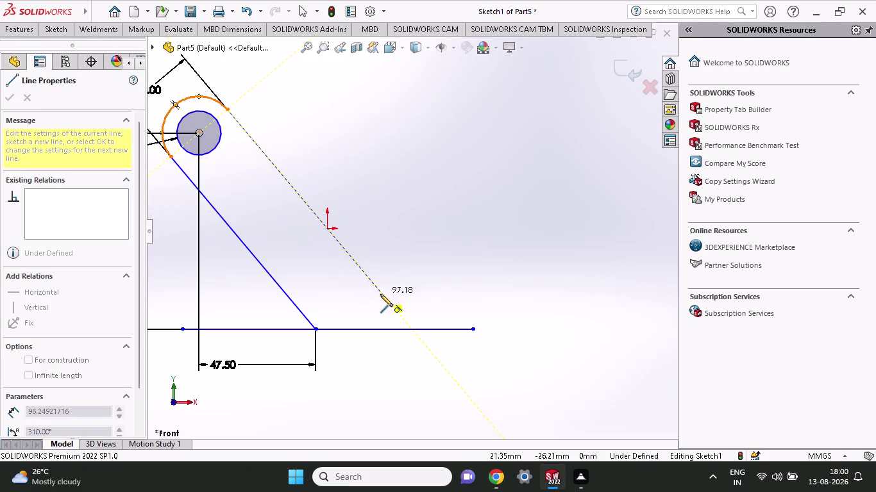
click(373, 286)
right_click(409, 214)
click(439, 222)
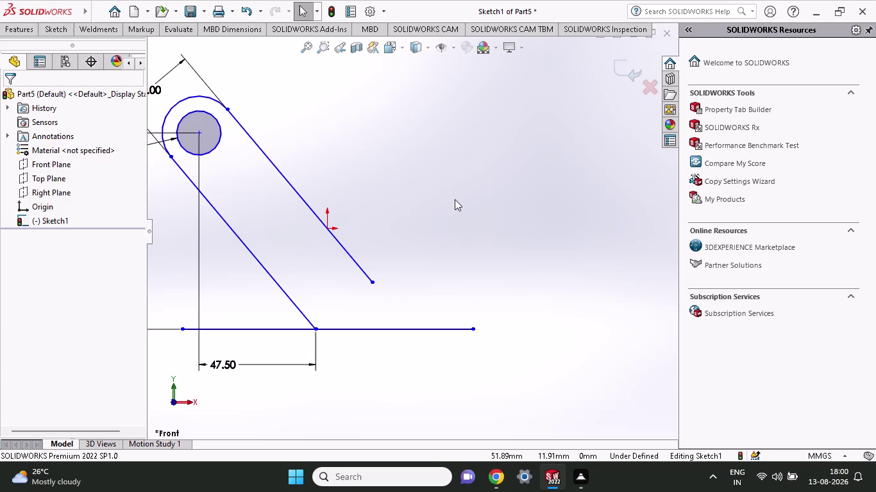
click(67, 33)
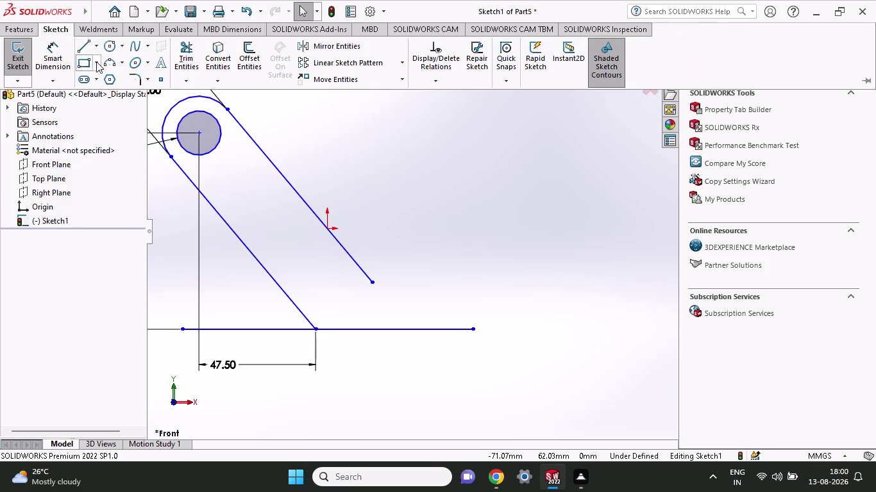
Cancel the Circle tool and dimension the base line from the junction to its right end at 60 mm.
click(103, 45)
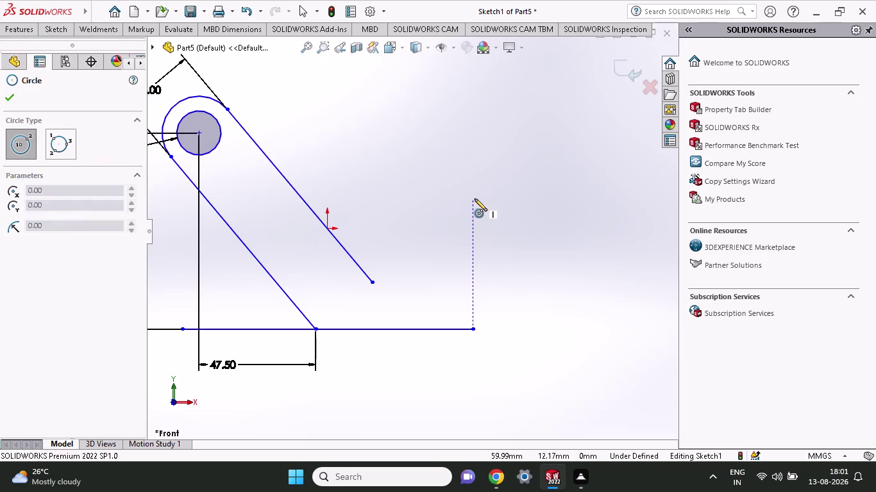
key(grave)
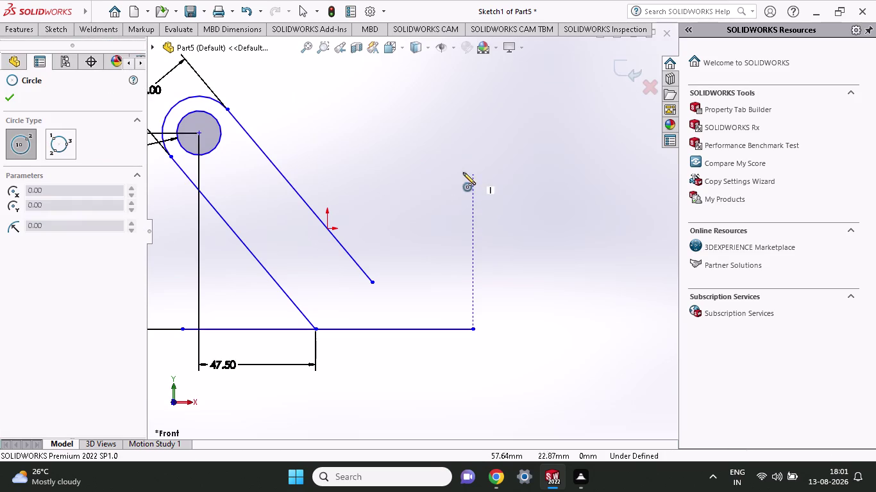
key(Escape)
click(41, 25)
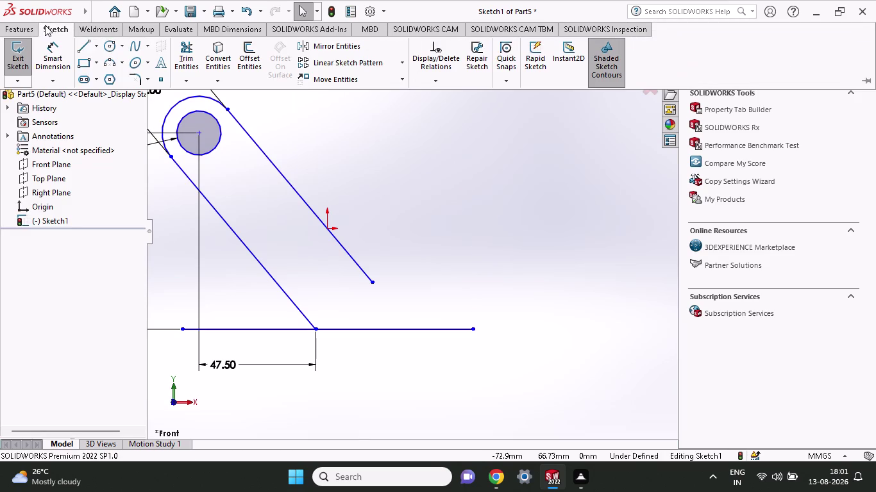
click(64, 55)
click(315, 328)
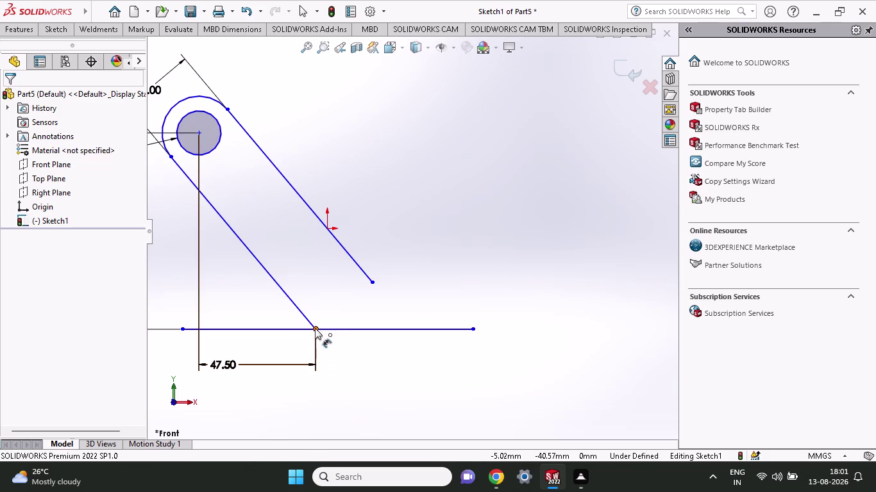
click(473, 326)
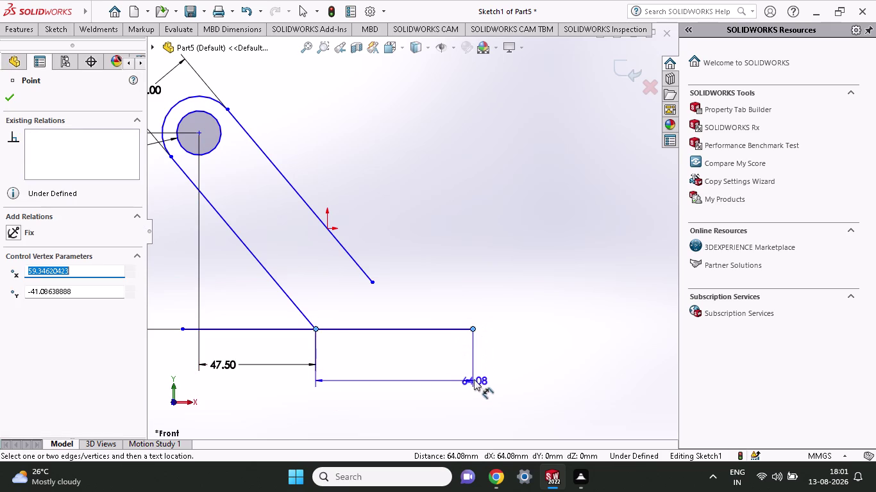
click(470, 366)
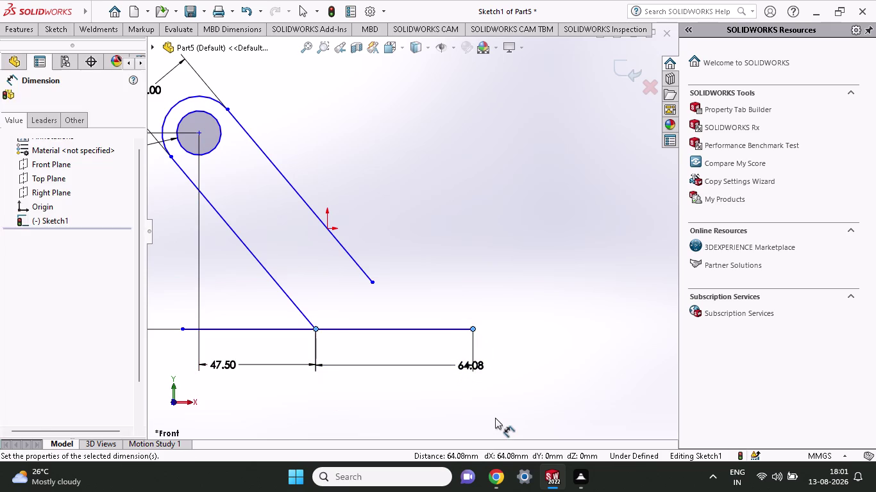
text(60)
key(Return)
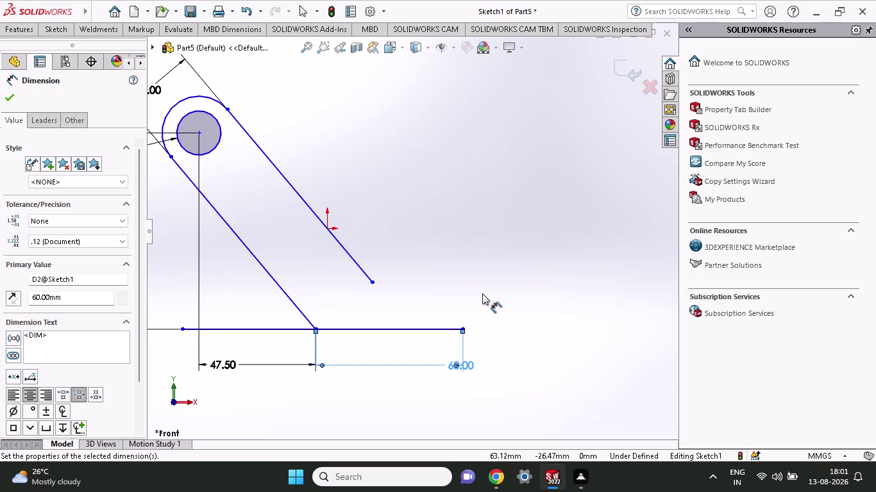
click(64, 33)
click(84, 46)
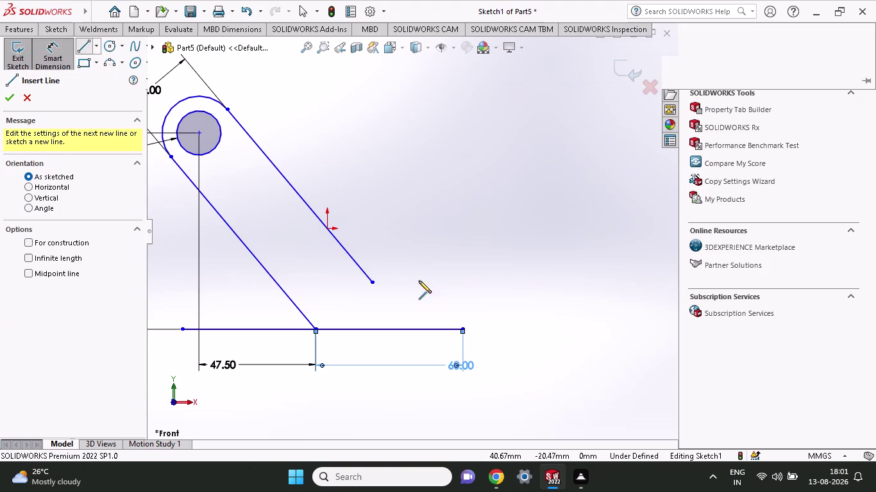
click(375, 282)
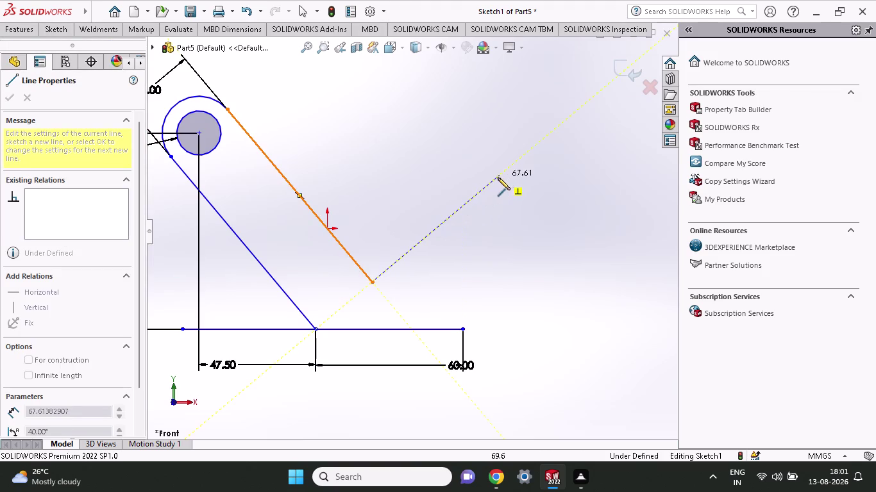
click(494, 181)
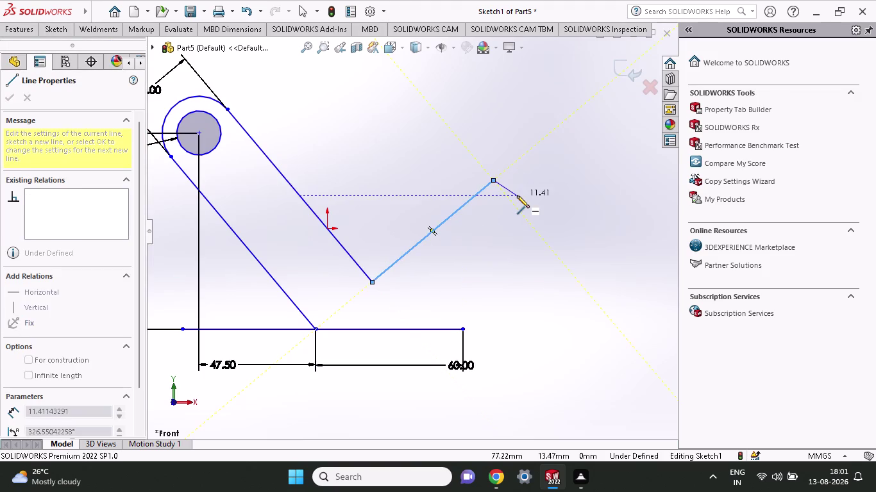
key(Escape)
click(63, 30)
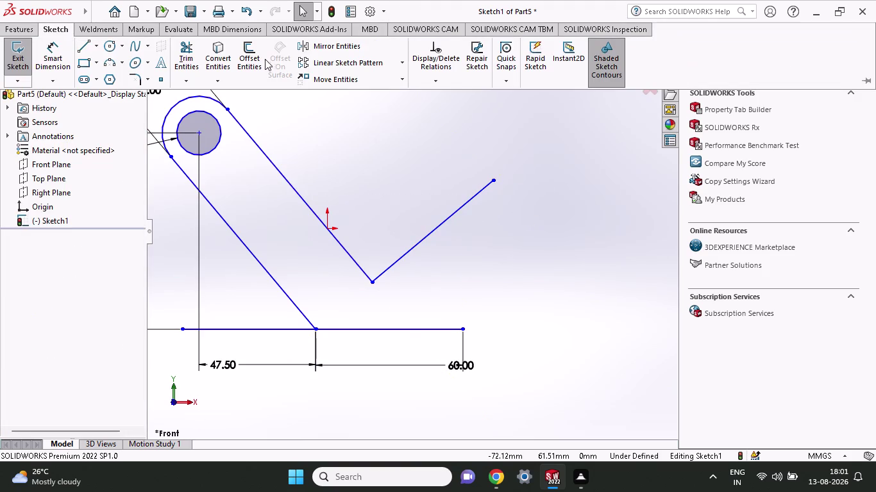
click(54, 56)
click(343, 245)
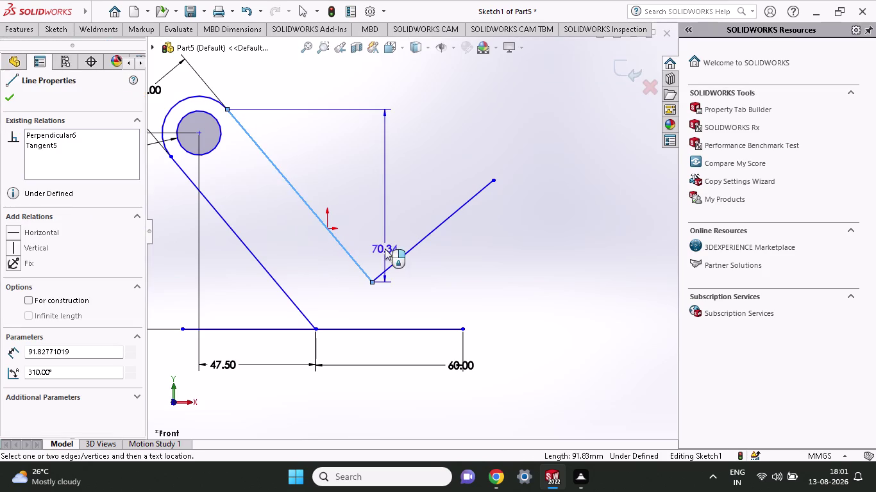
click(404, 256)
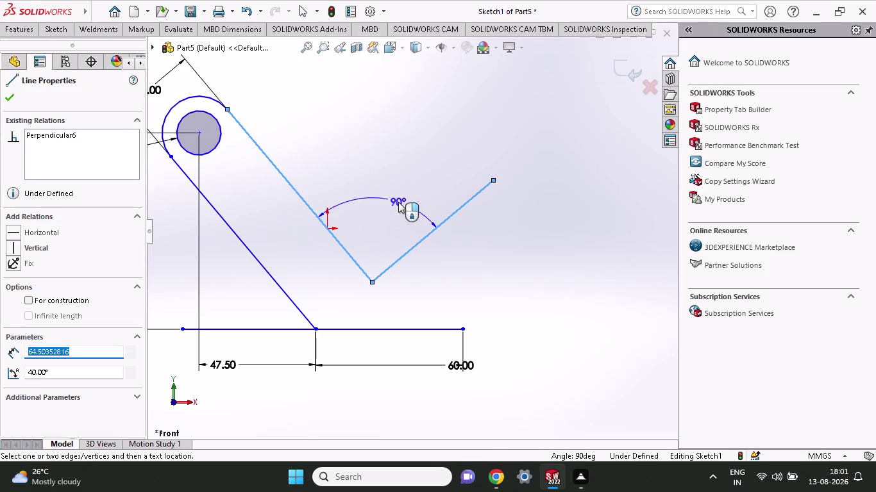
click(378, 151)
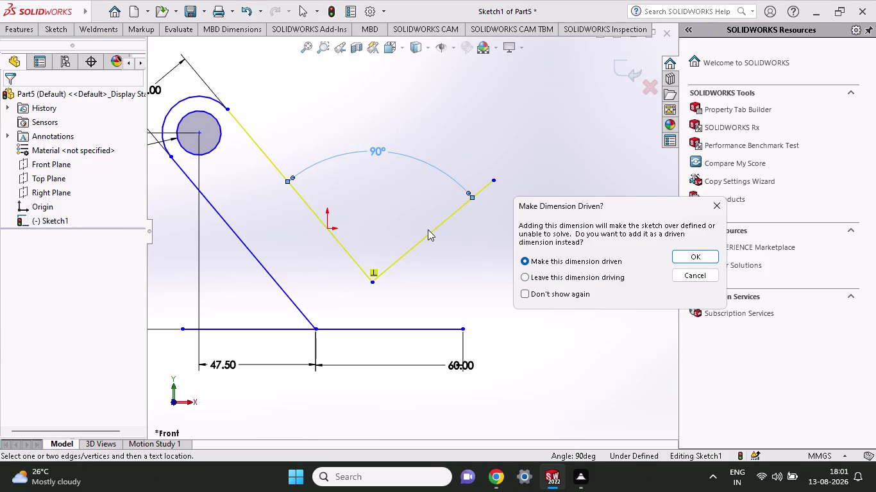
text(80)
key(Return)
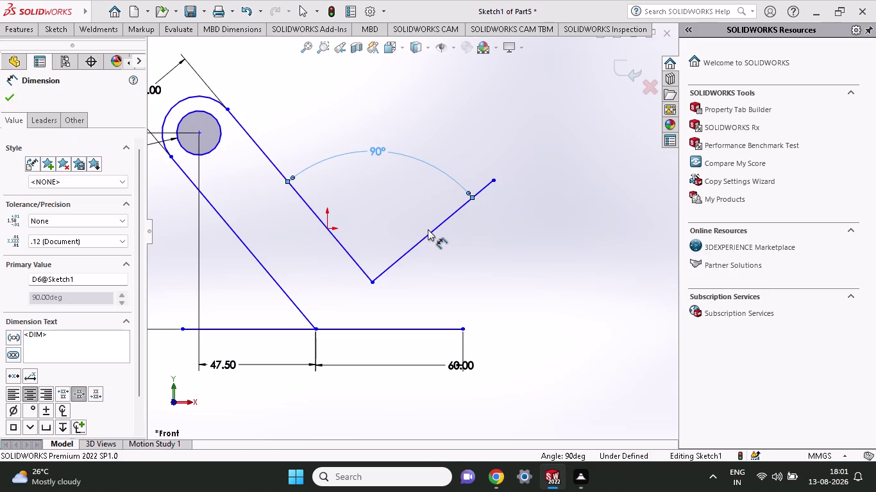
double_click(386, 151)
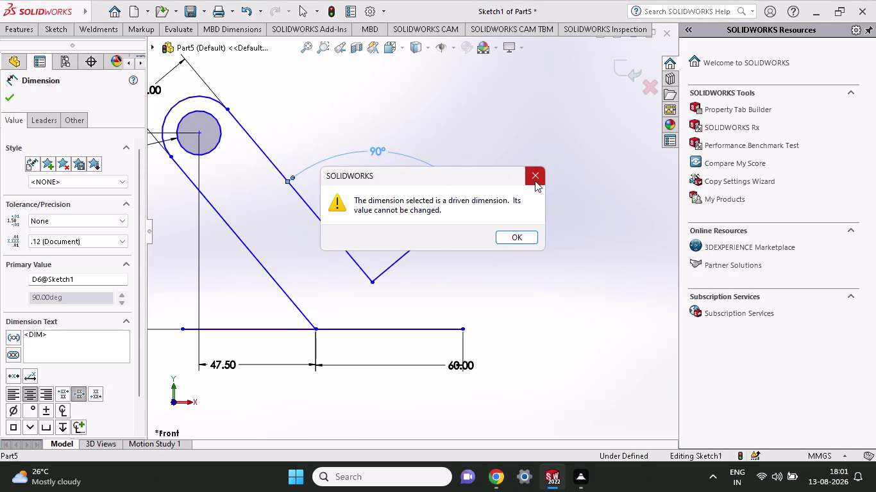
click(534, 181)
double_click(377, 150)
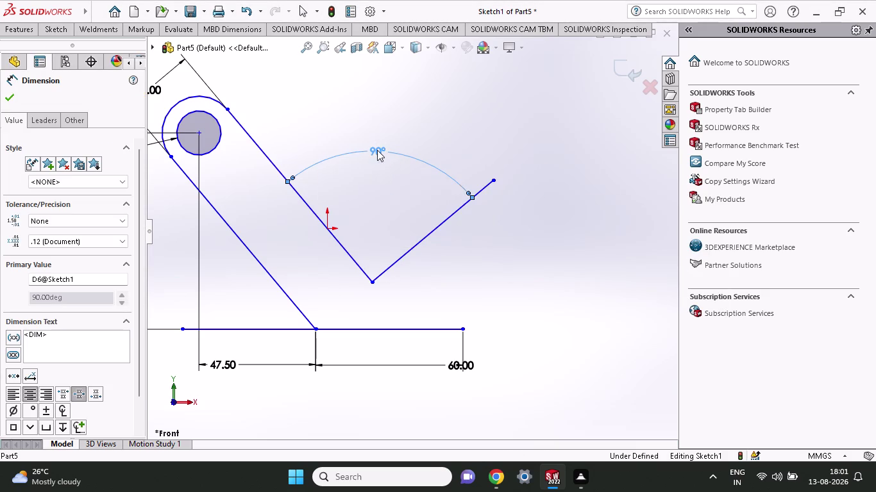
click(529, 167)
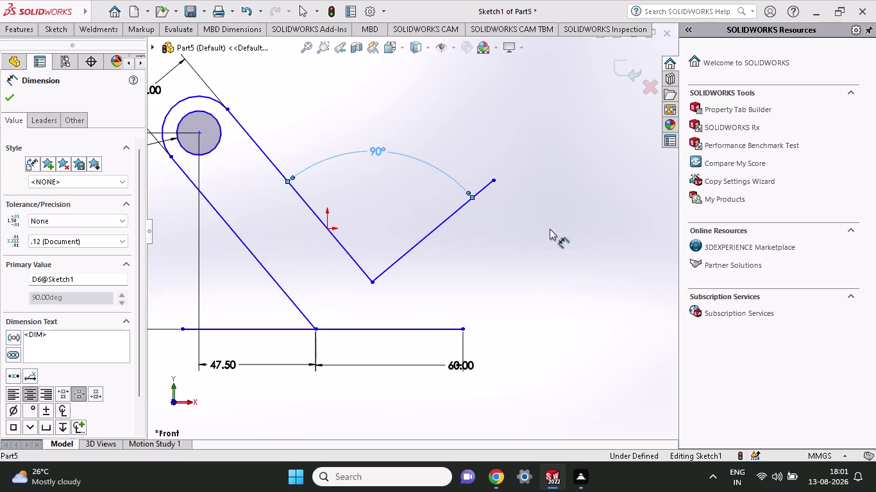
key(z)
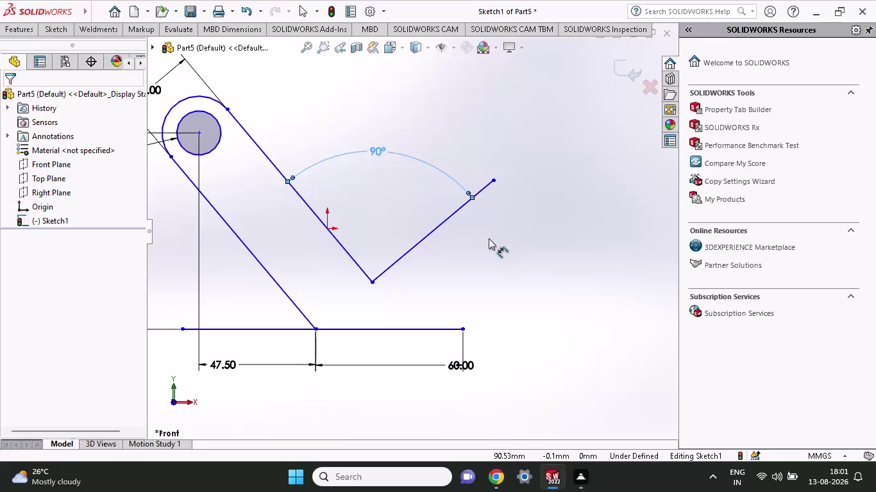
key(z)
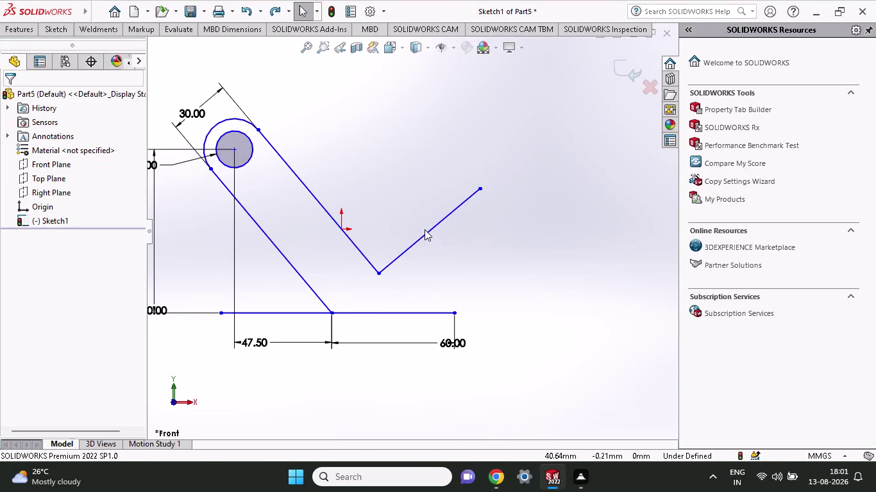
Delete the right V arm and draw a vertical line up from its bottom vertex.
click(427, 231)
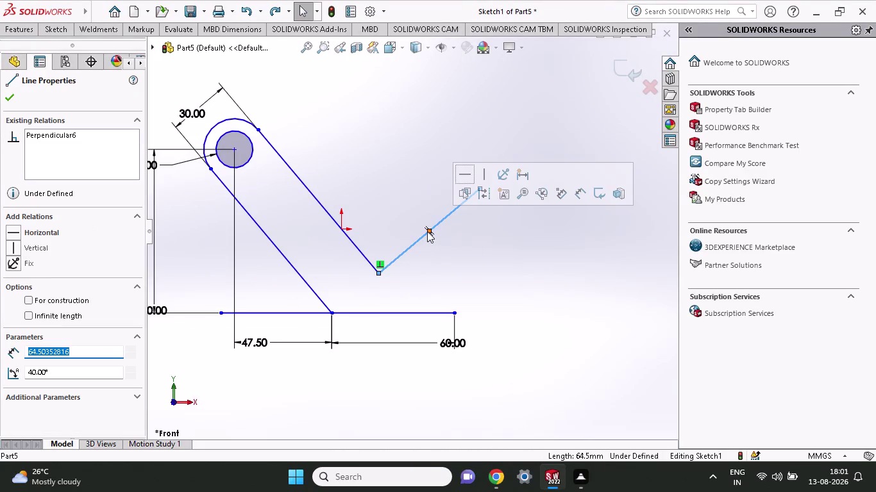
key(Delete)
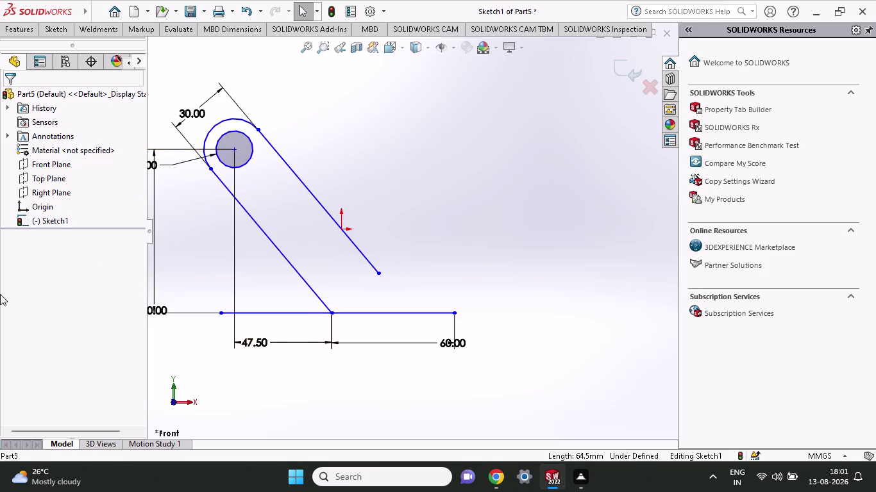
click(54, 34)
click(86, 48)
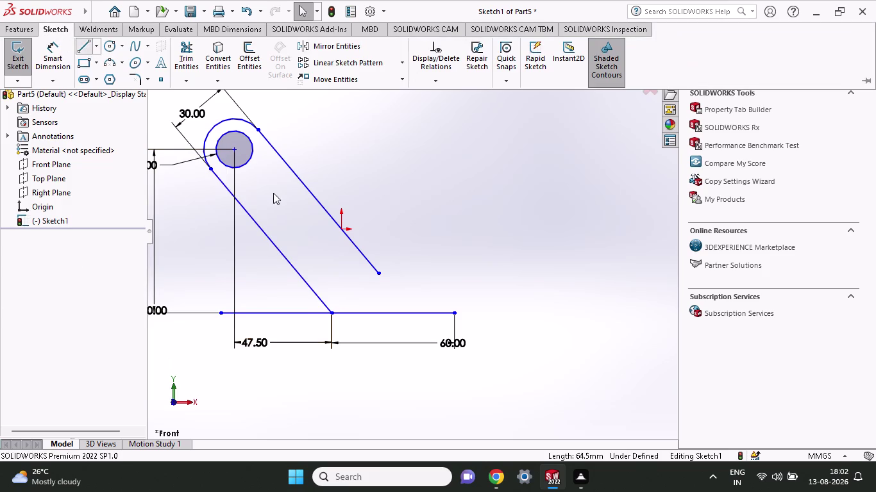
click(380, 273)
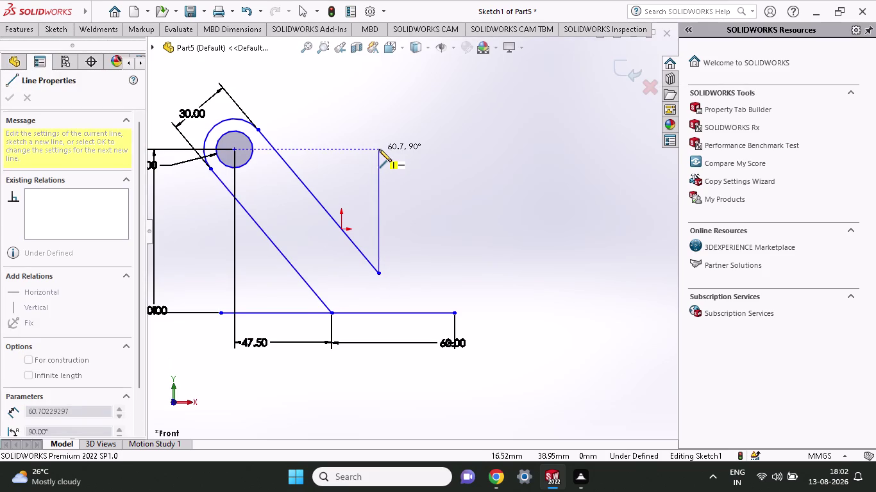
click(380, 149)
key(Escape)
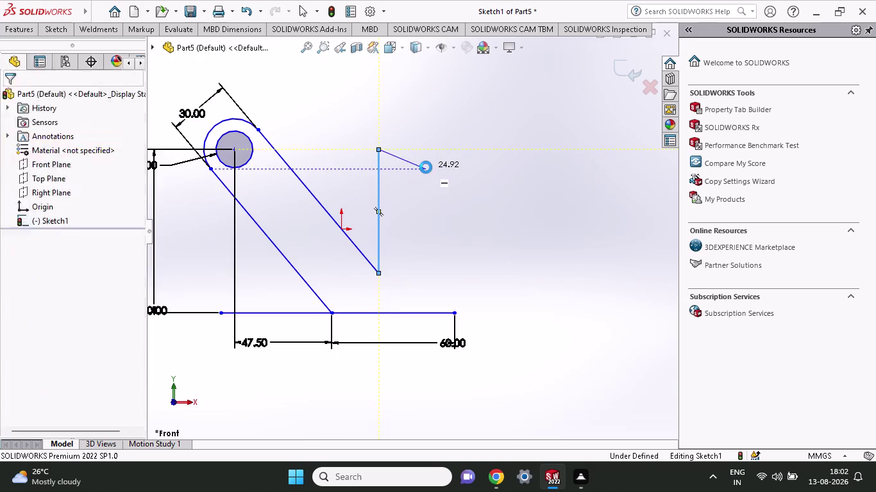
Draw a separate angled line rising up and to the right from the same vertex.
click(67, 30)
click(77, 50)
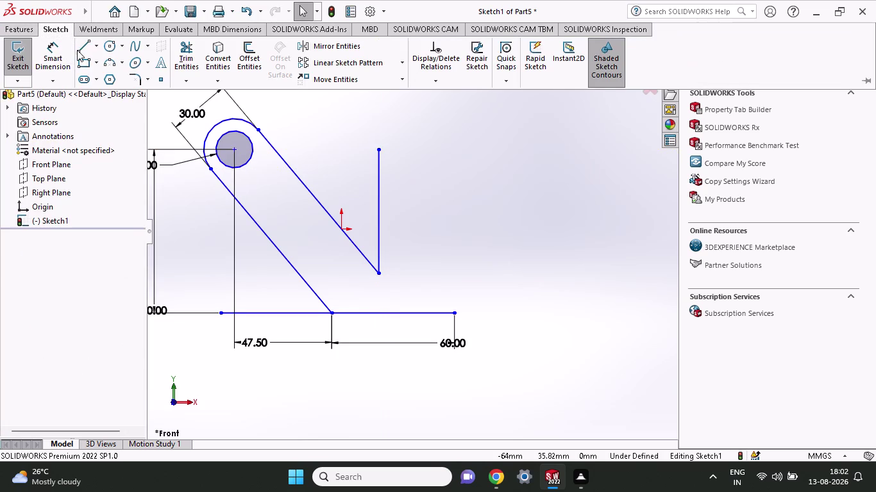
click(380, 273)
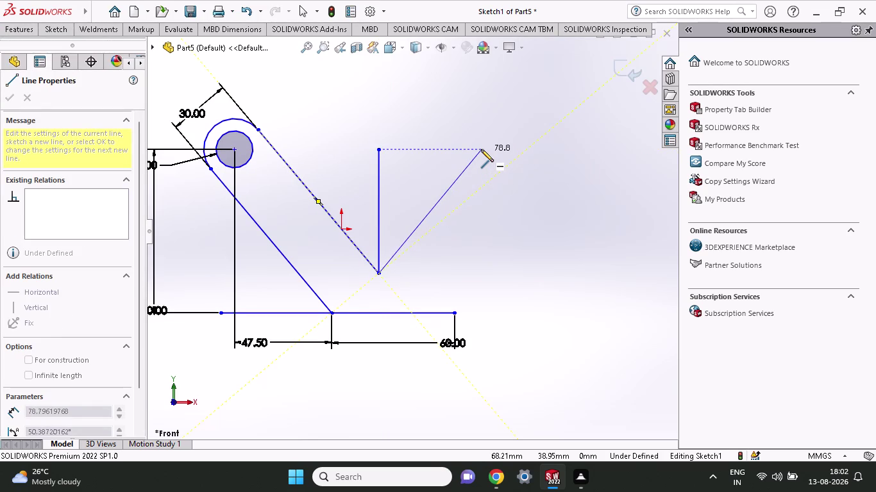
click(481, 149)
key(Escape)
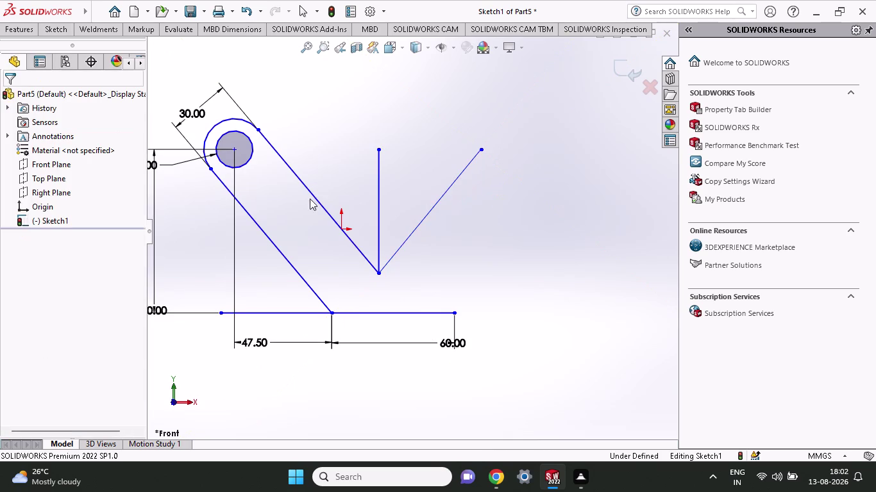
click(46, 35)
click(55, 63)
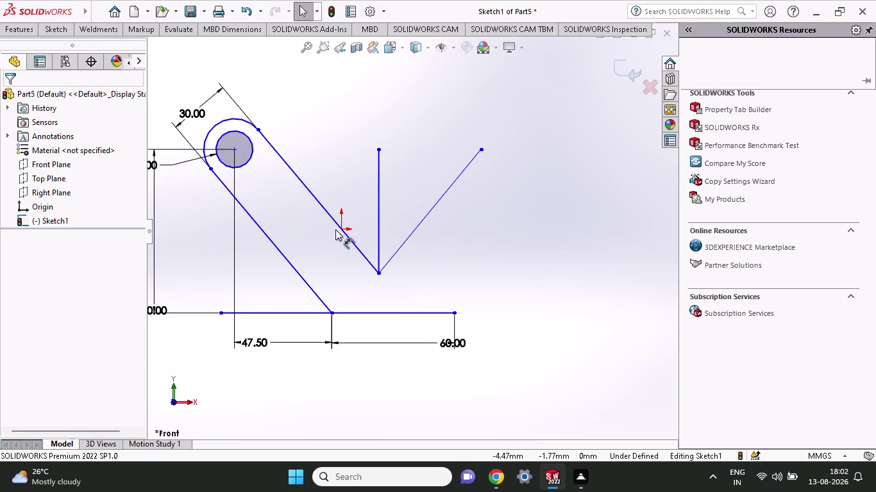
Dimension the vertical line's length at 60.70.
click(378, 206)
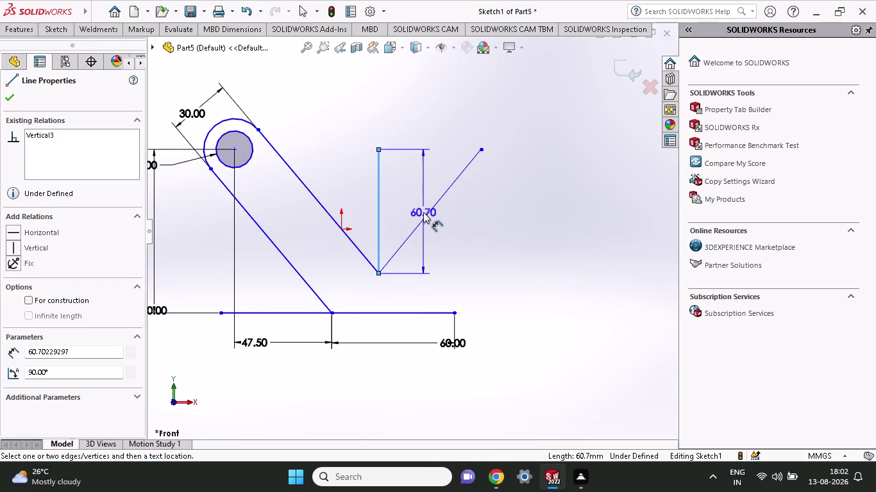
click(423, 212)
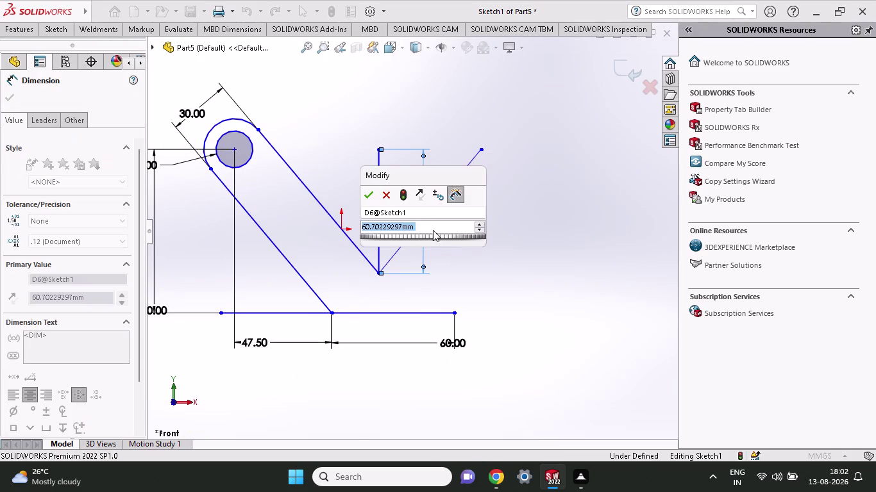
click(384, 197)
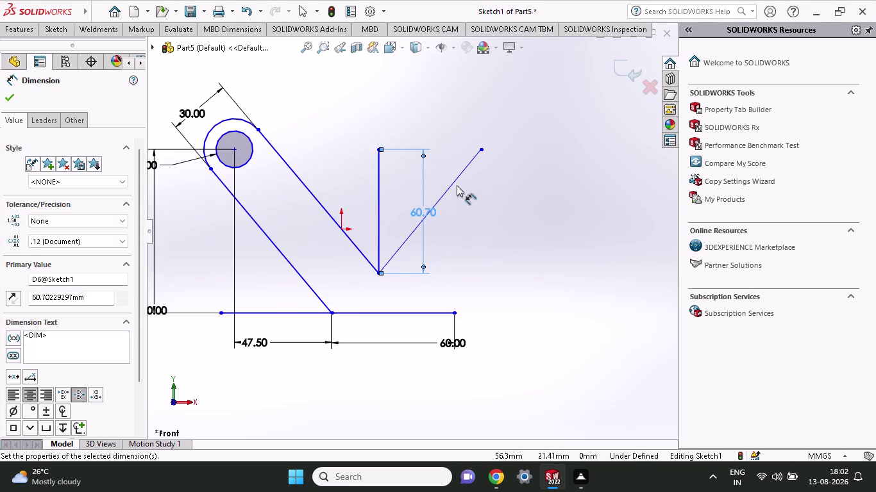
key(ctrl+z)
key(ctrl+z)
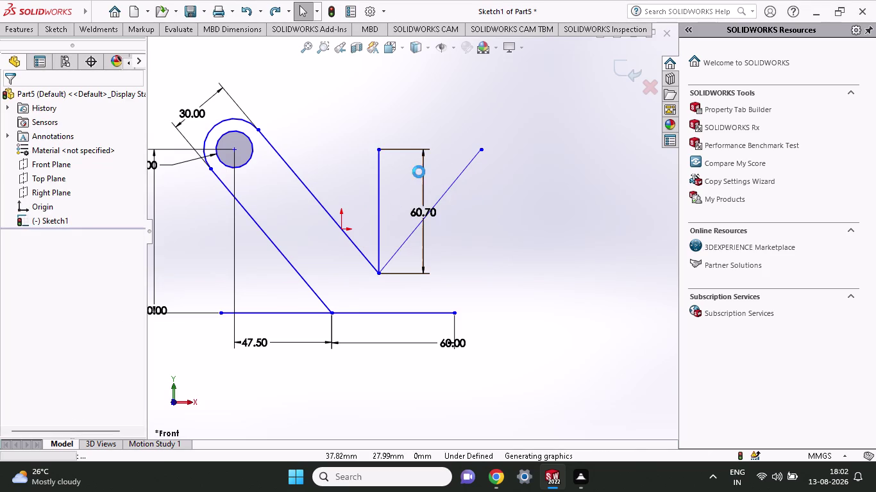
Dimension the angle between the vertical and angled lines as 40°.
click(46, 32)
click(53, 53)
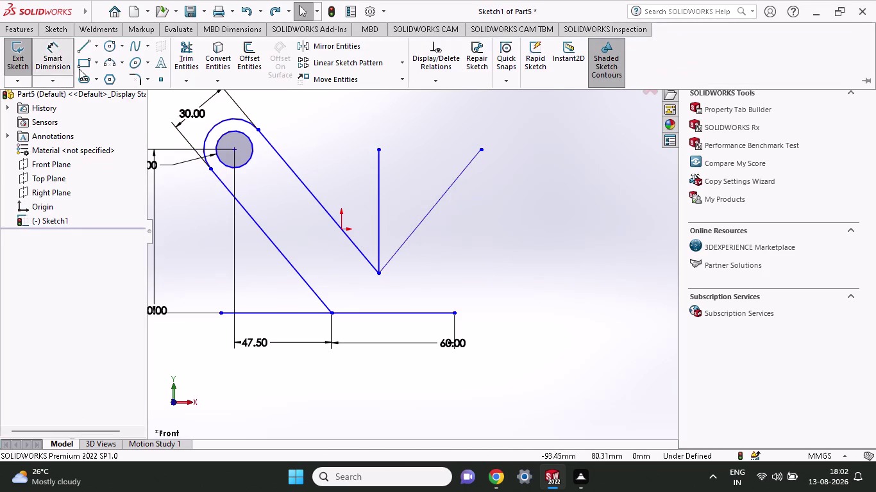
click(416, 223)
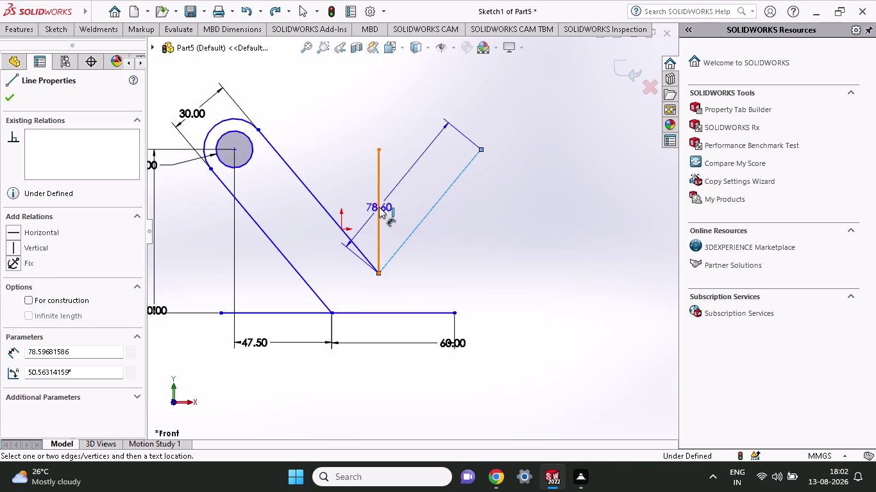
click(379, 207)
click(417, 189)
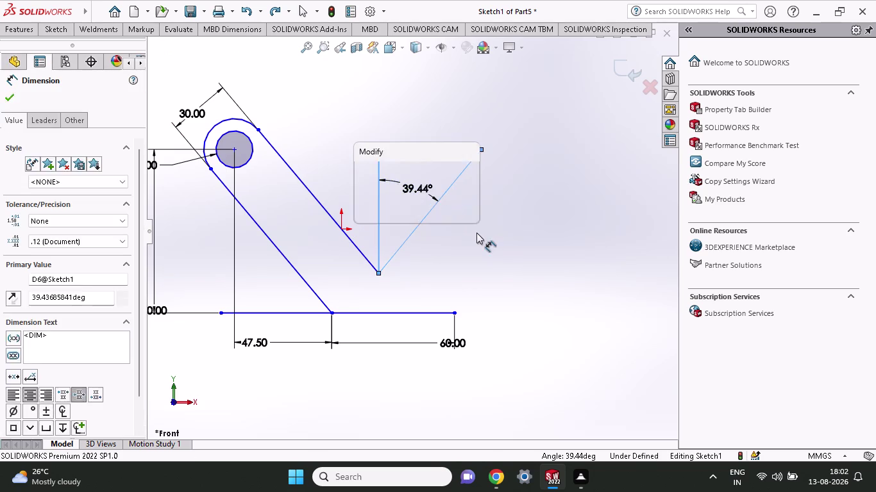
text(40)
key(Return)
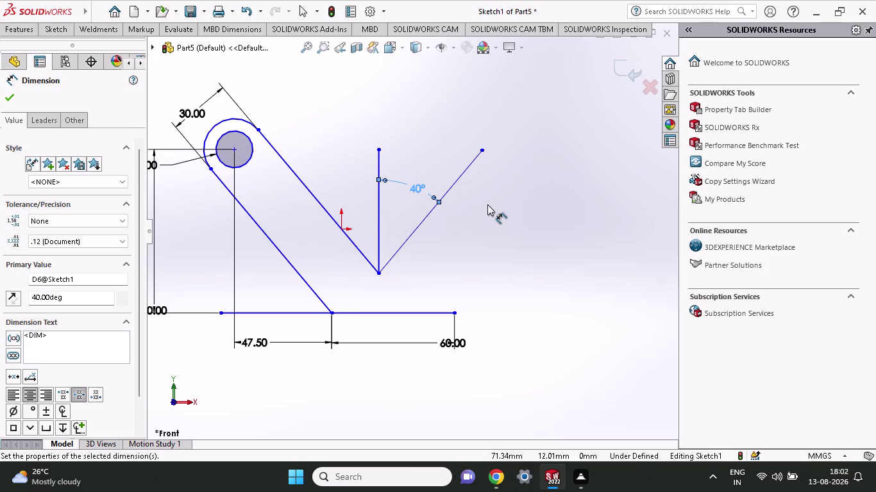
click(63, 36)
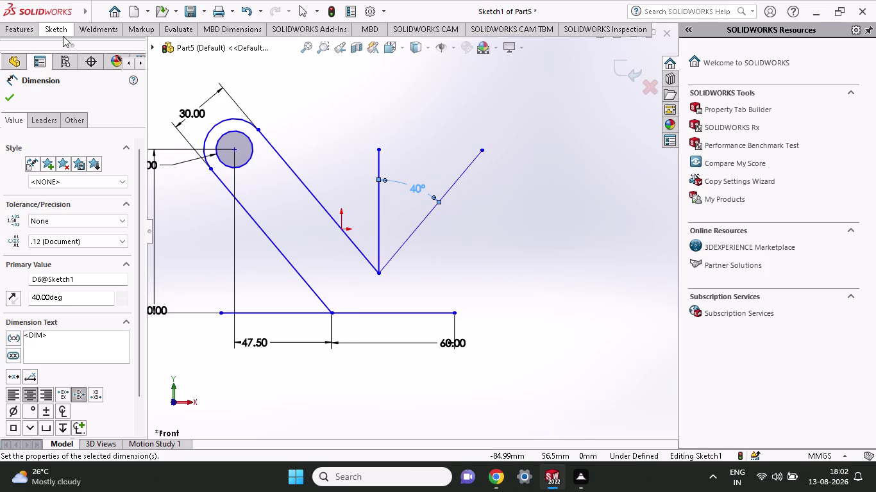
click(107, 46)
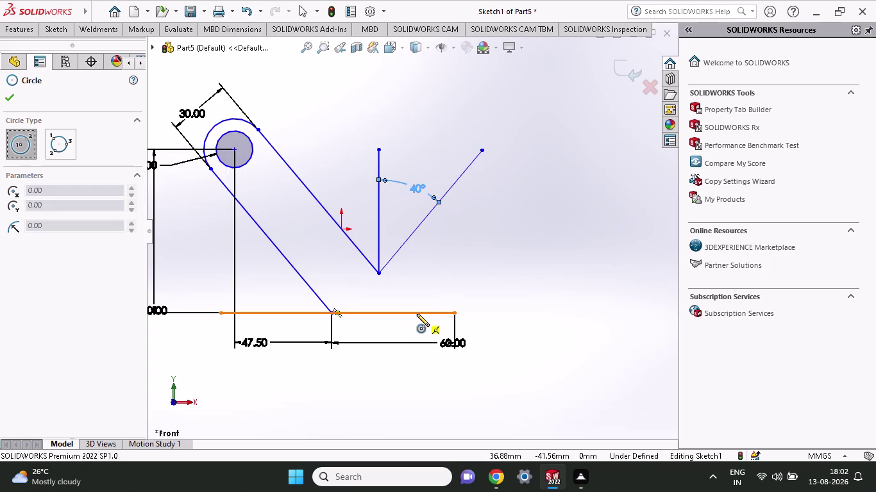
Sketch two circles right of the 40° arm and pick the base line's right end to dimension from.
click(483, 198)
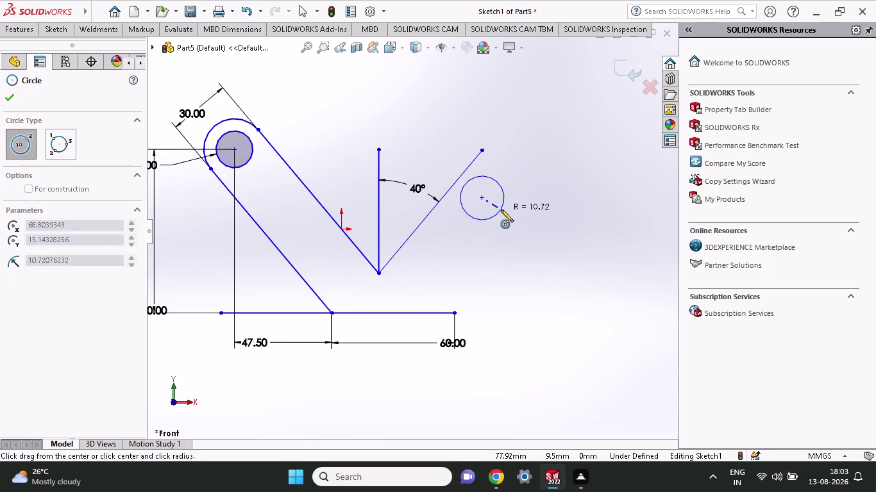
click(500, 209)
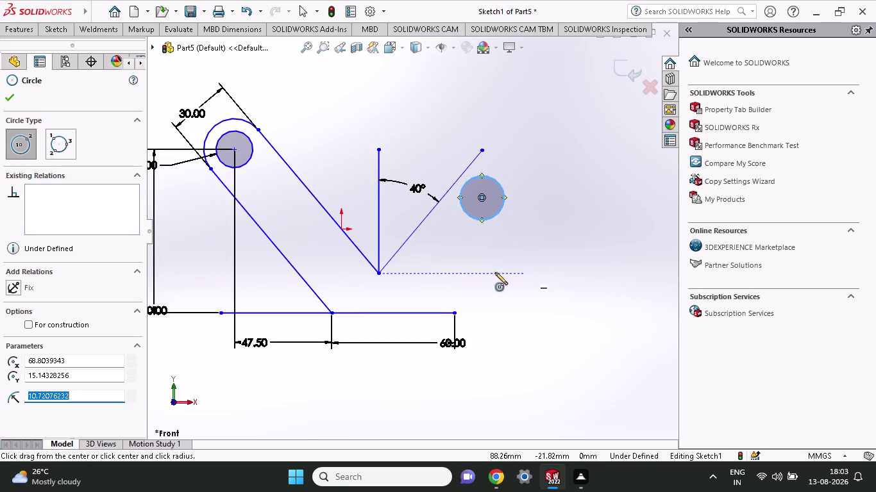
click(442, 252)
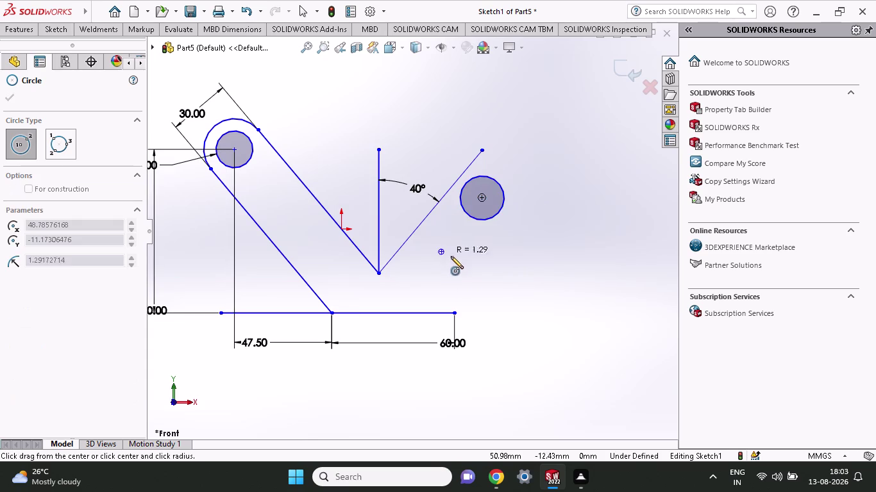
click(461, 261)
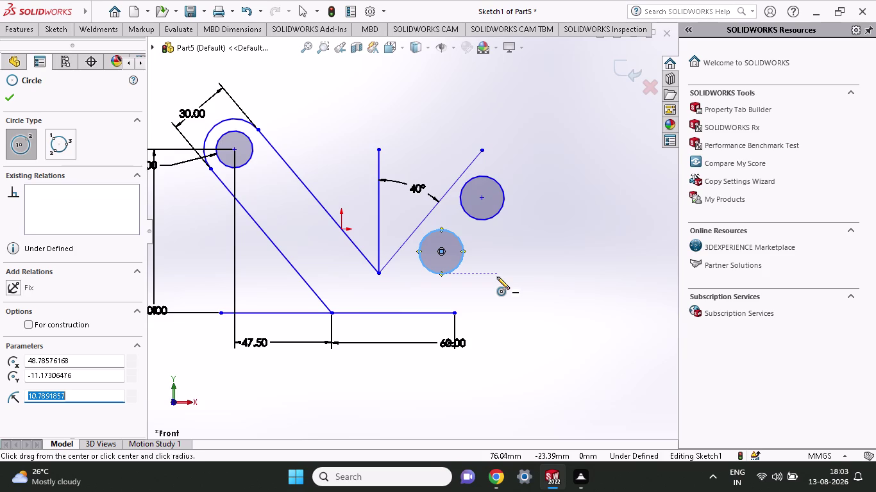
click(52, 28)
click(52, 53)
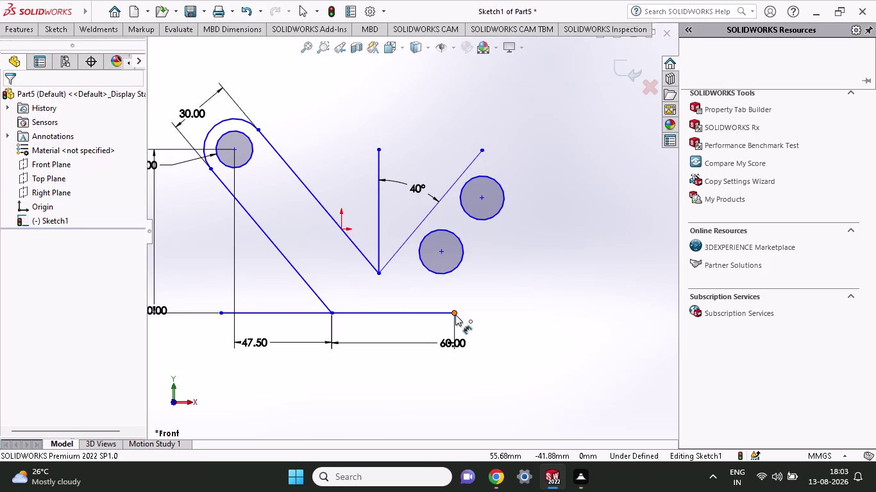
click(456, 315)
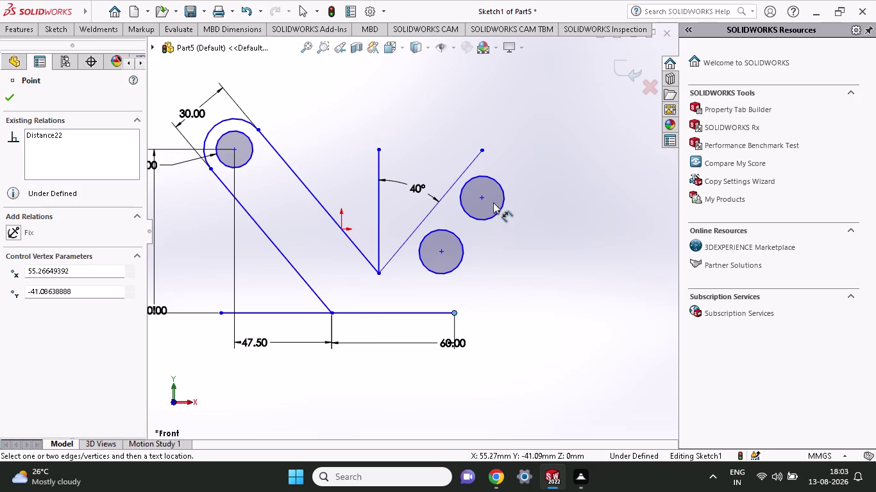
Locate the upper right hole 43.50 above the base line's right end.
click(481, 195)
click(598, 231)
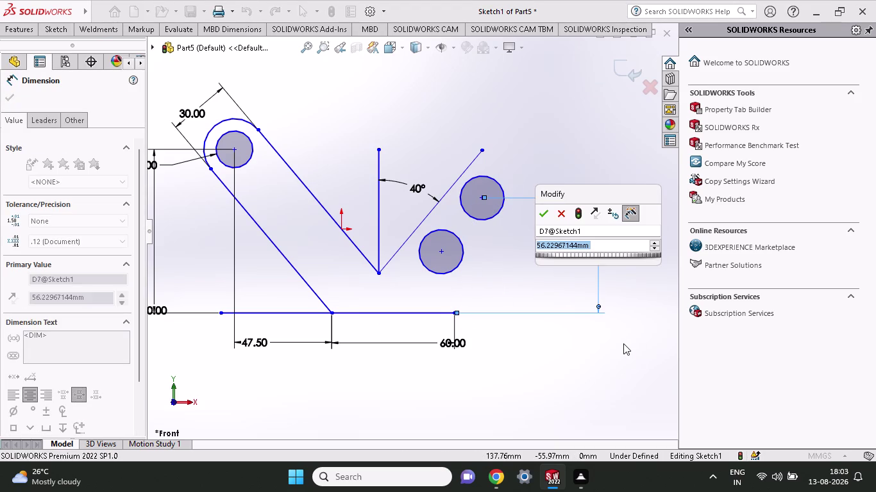
text(43)
key(period)
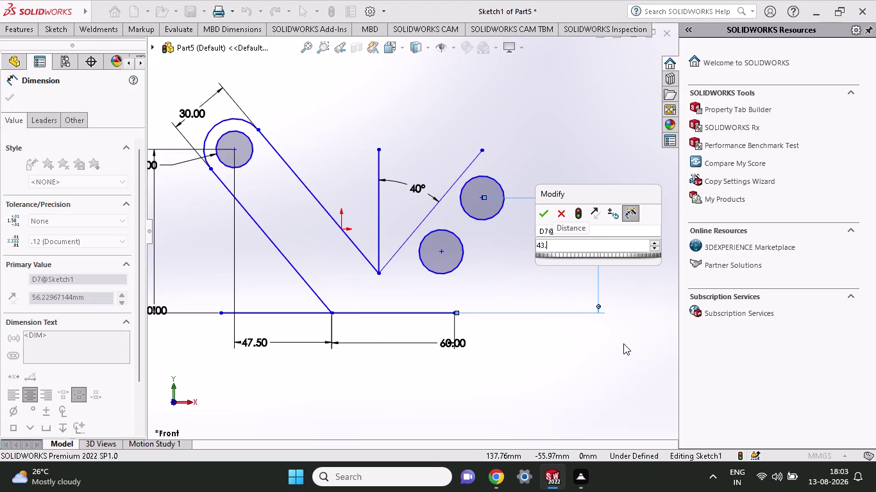
key(5)
key(Return)
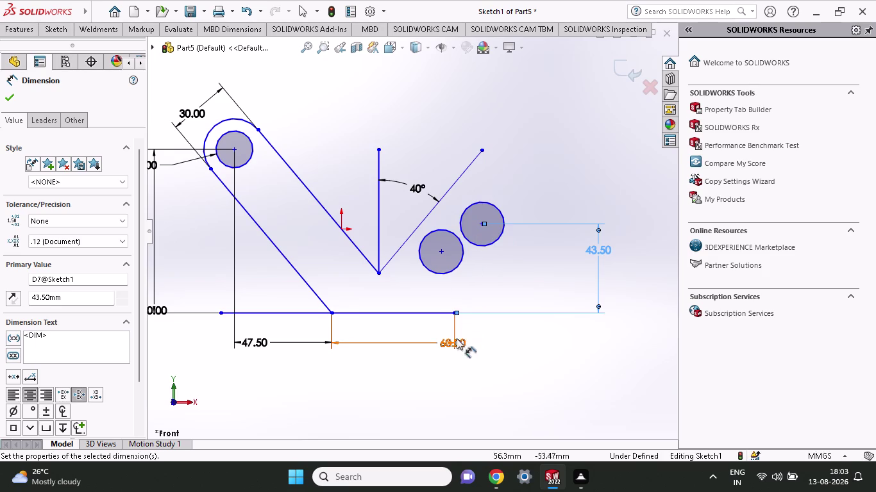
Set the hole's horizontal offset from the base line's end to 10.40.
click(454, 313)
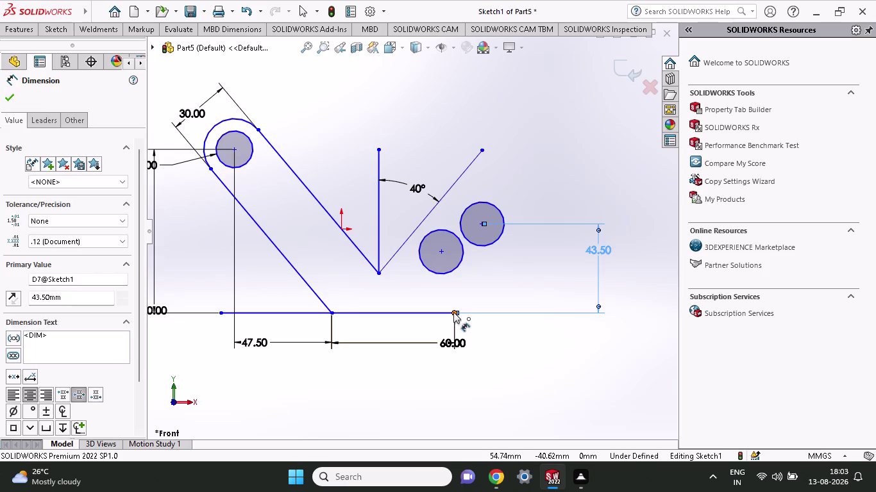
click(479, 222)
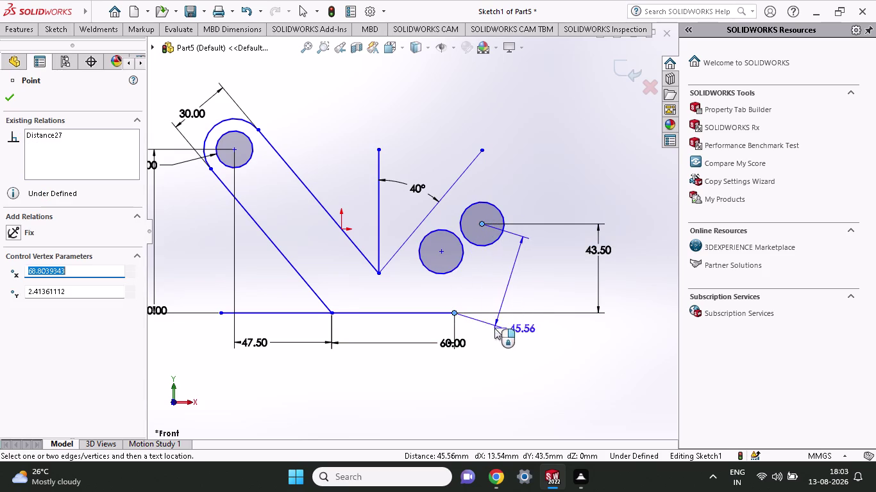
click(472, 369)
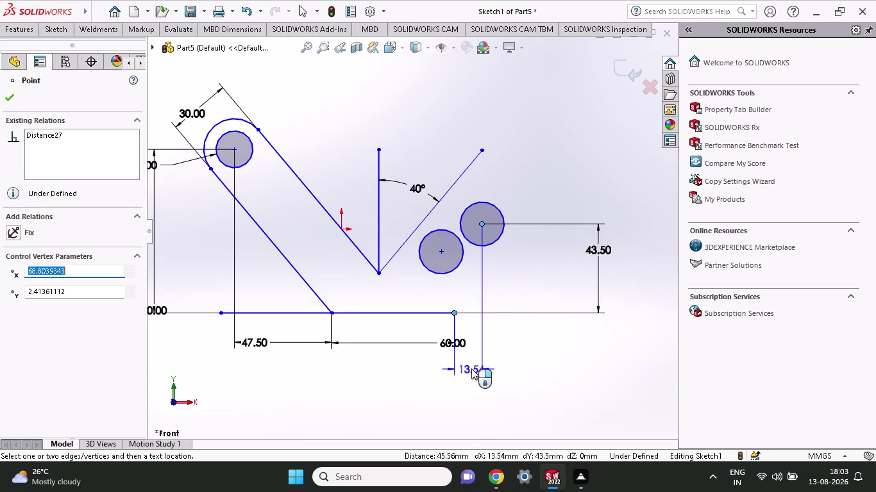
text(1)
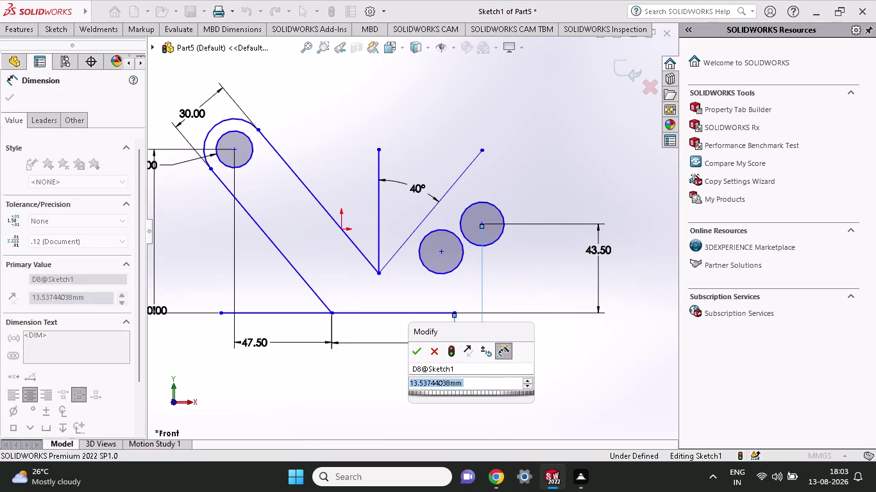
text(0.4)
key(Return)
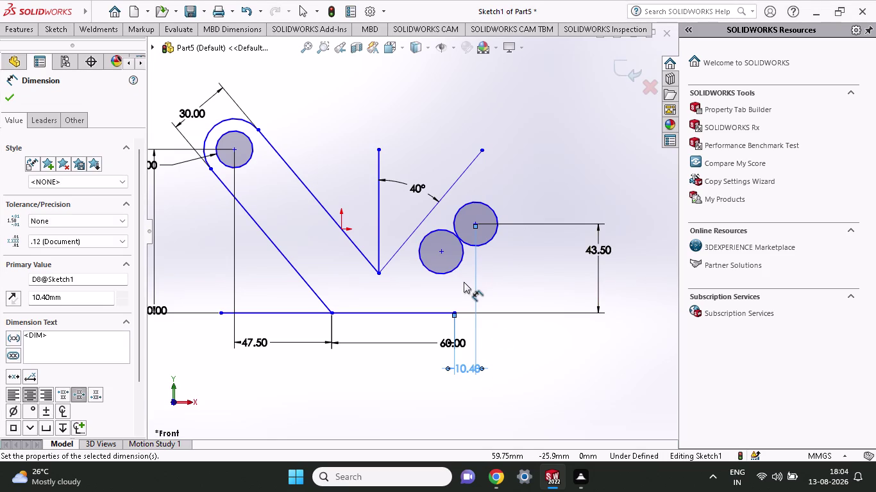
key(Escape)
Move the lower hole down-left and dimension it 20.40 from the upper right hole.
drag(442, 251, 430, 268)
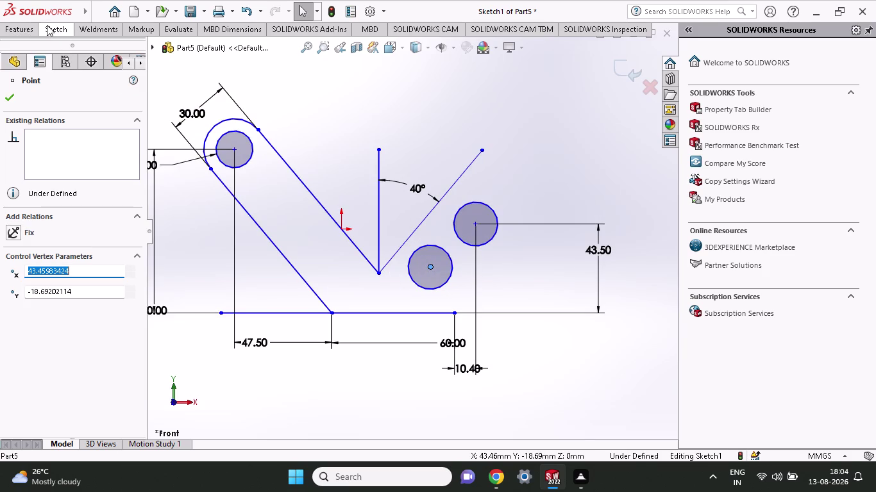
click(47, 25)
click(64, 55)
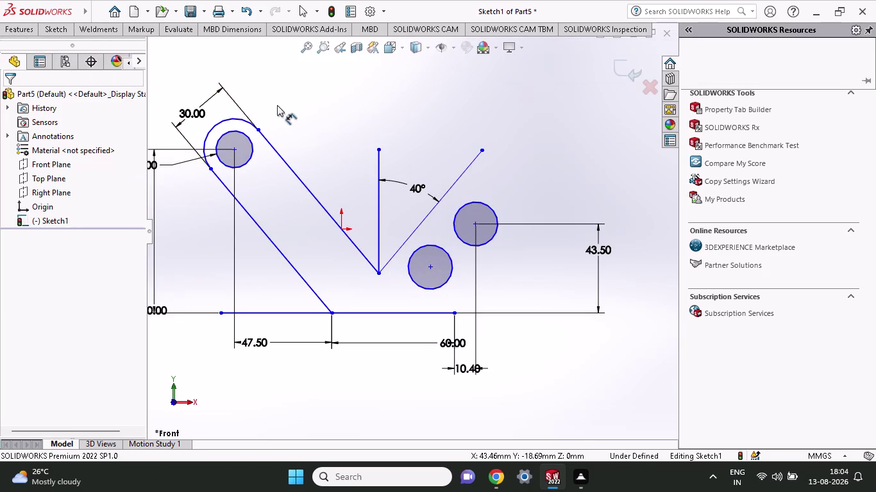
click(427, 269)
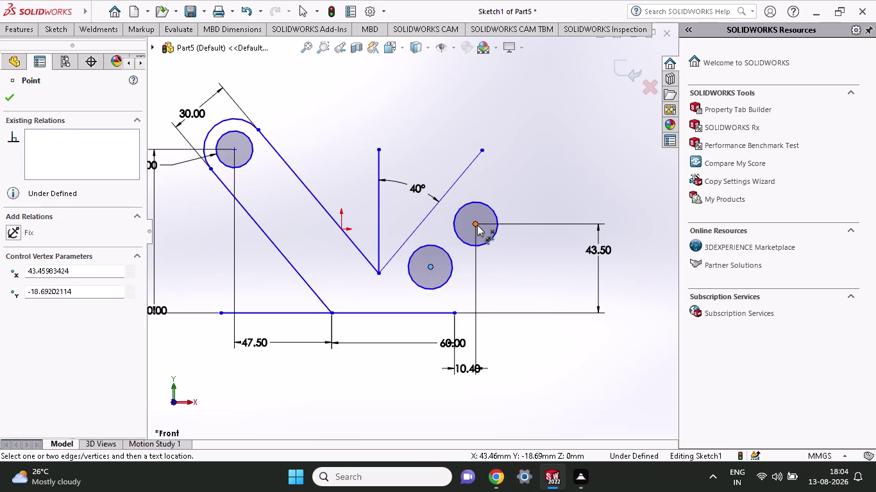
click(477, 225)
click(459, 93)
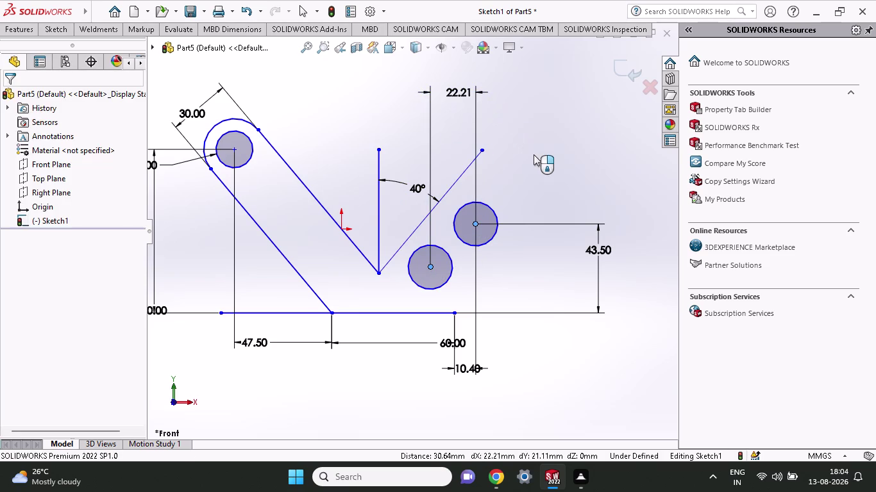
text(20)
key(period)
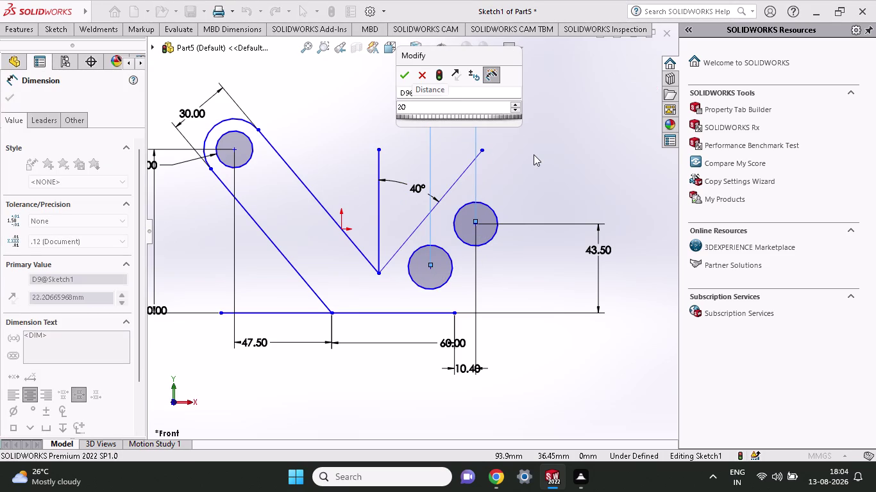
key(4)
key(Return)
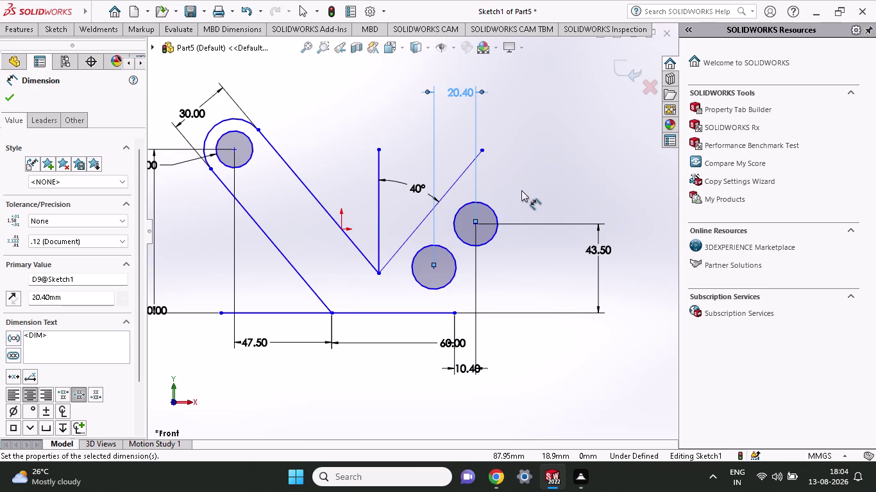
key(Escape)
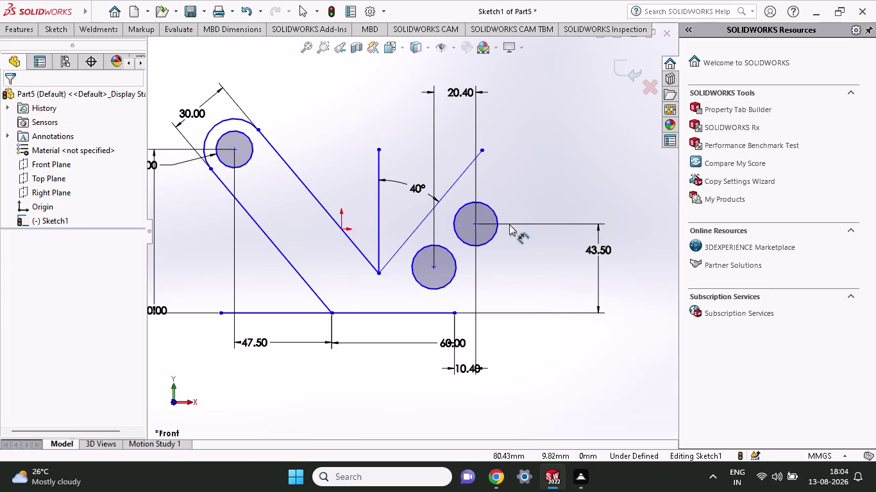
click(49, 28)
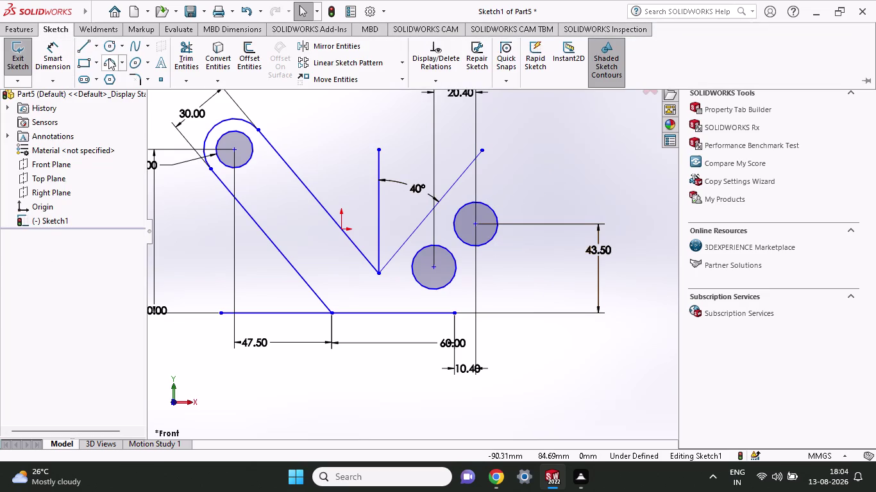
Draw a larger circle concentric with the upper right hole.
click(106, 48)
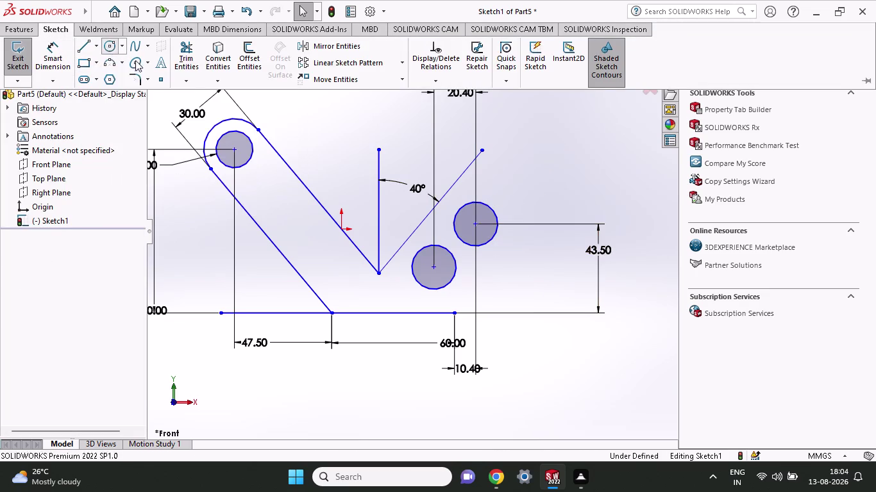
click(477, 224)
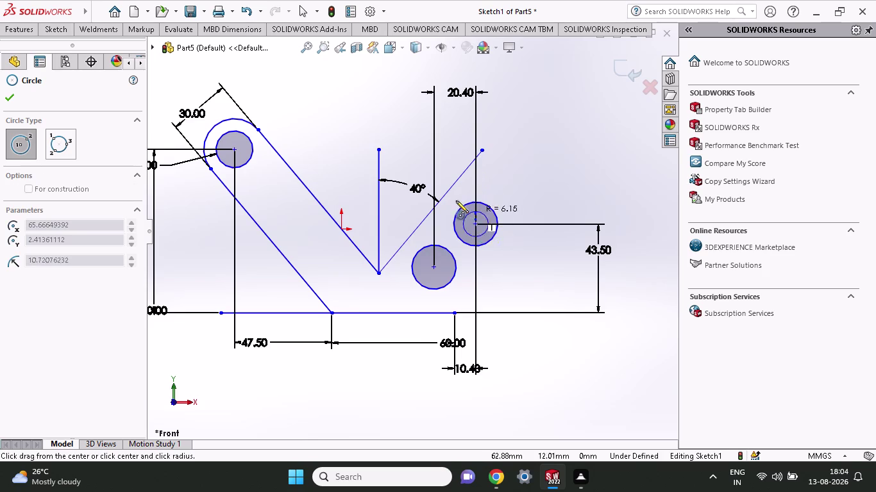
click(444, 194)
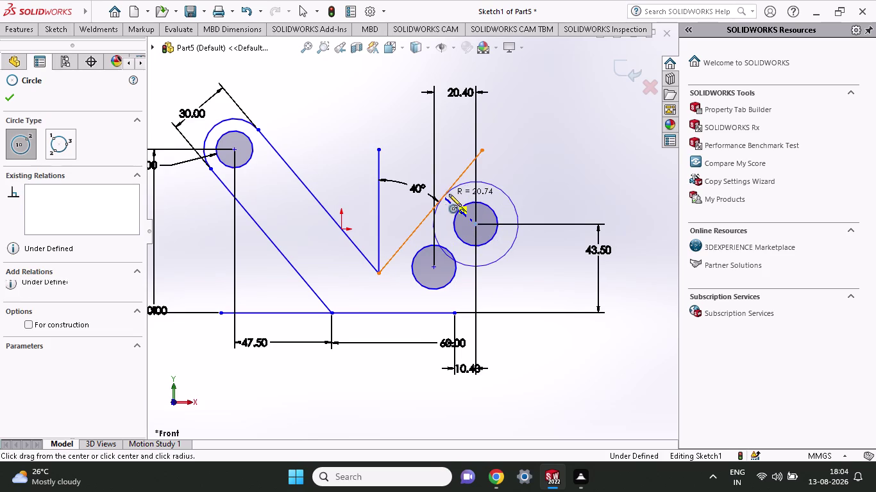
key(Escape)
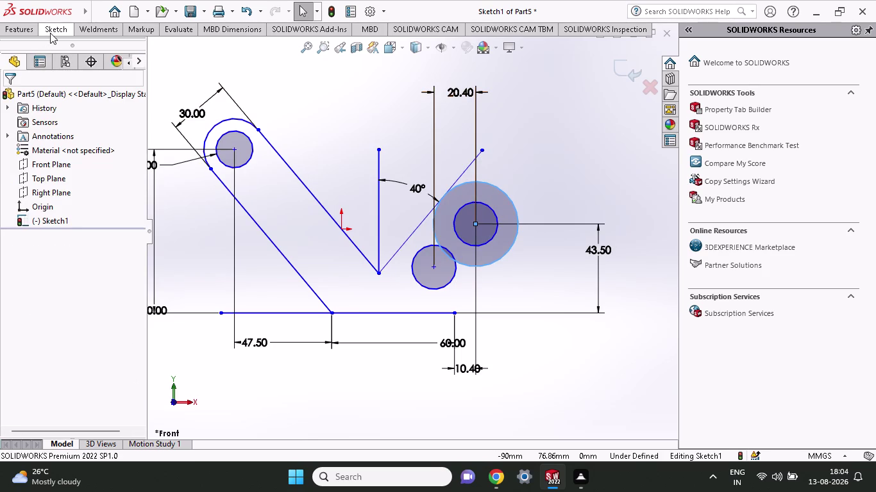
Draw a slanted line from the larger circle to the base line's right end.
click(63, 33)
click(81, 50)
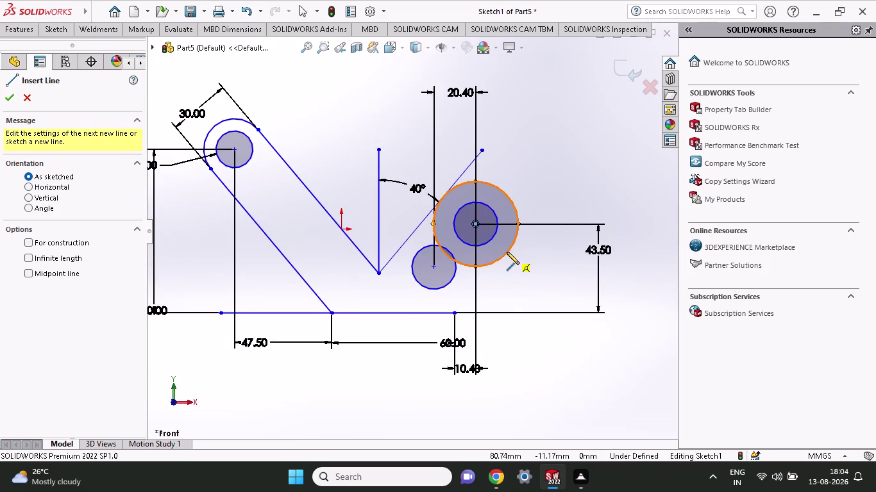
click(507, 252)
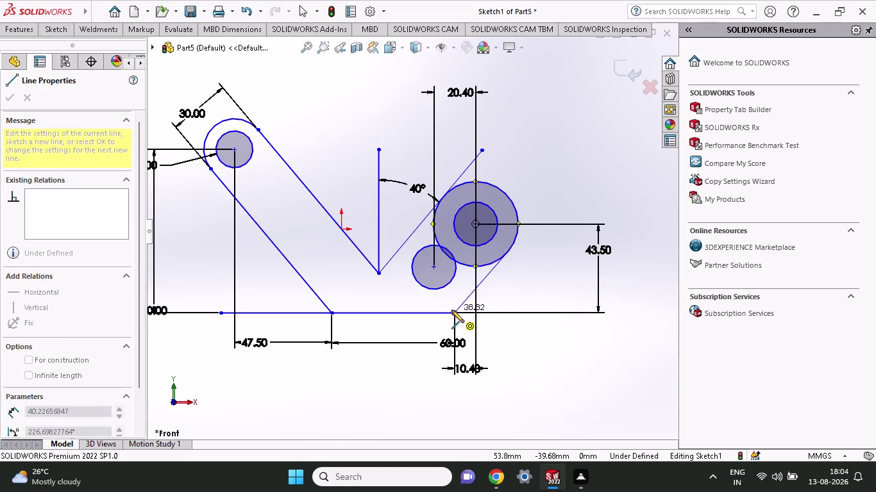
click(451, 311)
key(Escape)
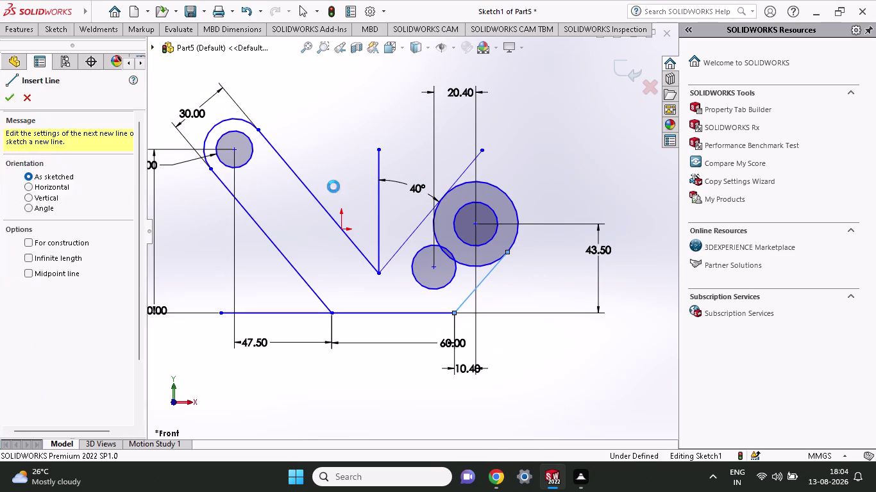
click(56, 29)
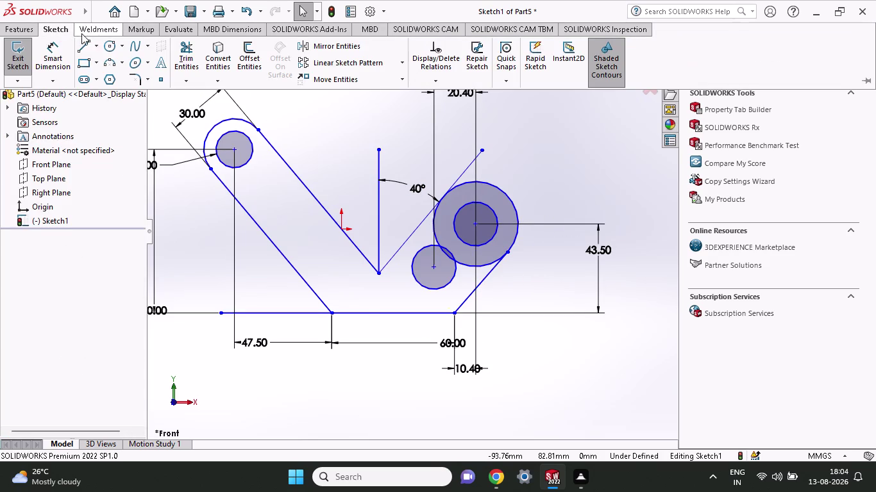
Trim parts of the outer circle near the holes, undoing the last two trims.
click(181, 50)
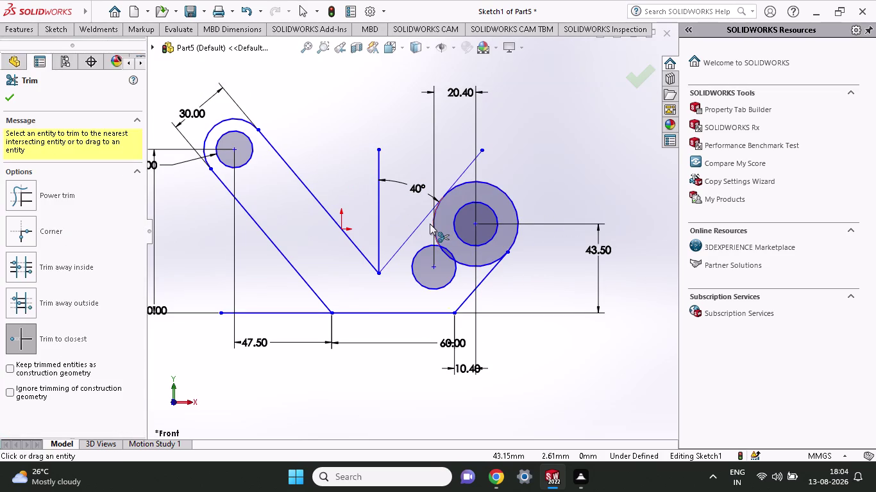
click(433, 224)
click(446, 252)
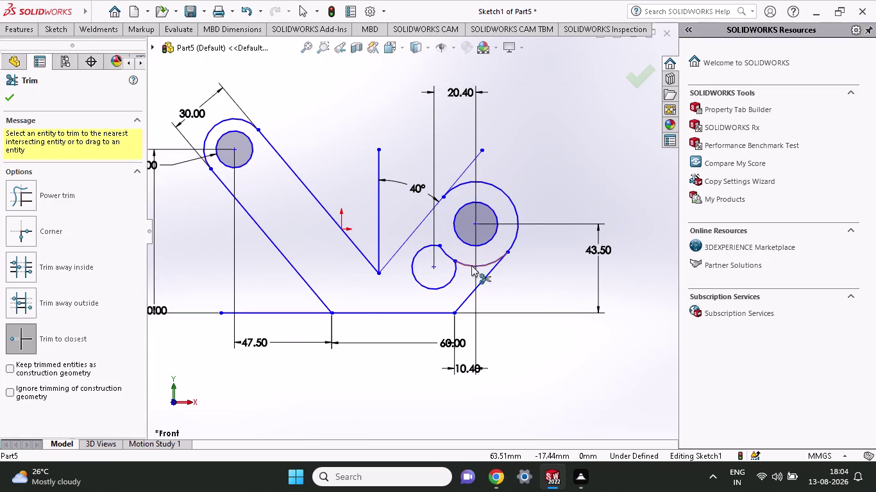
click(471, 263)
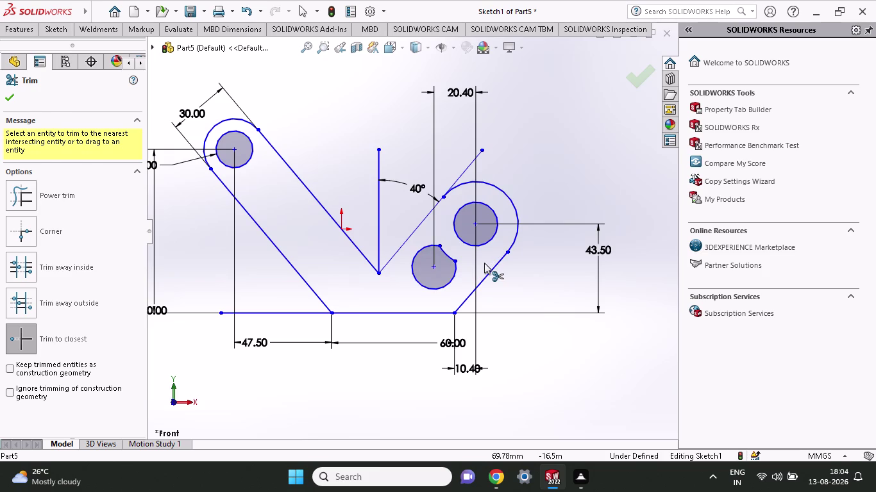
key(ctrl+z)
key(ctrl+z)
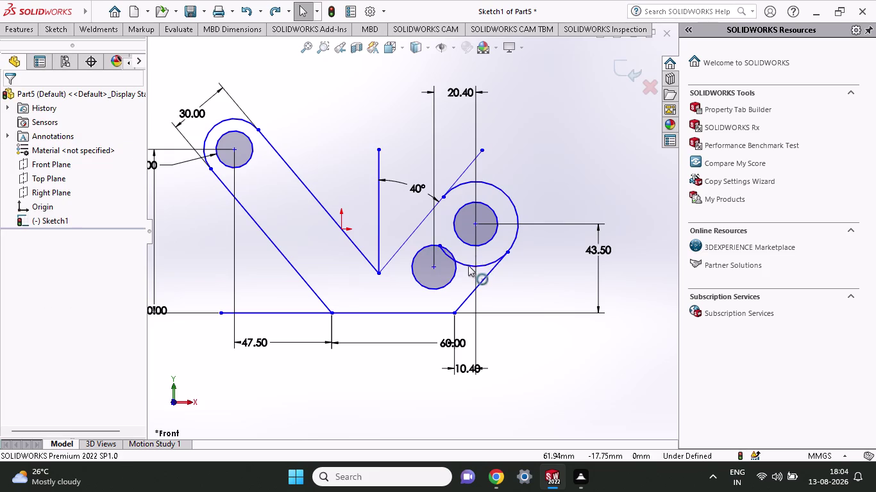
scroll(down, 3)
click(421, 245)
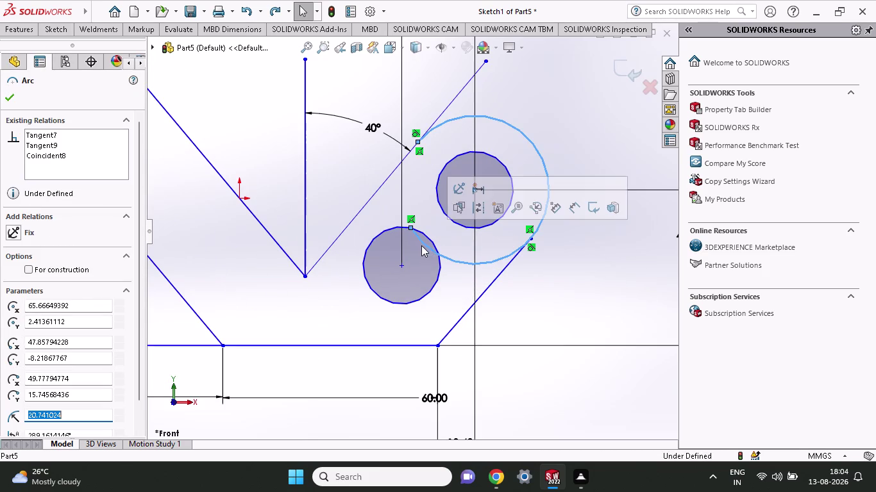
Trim the arc pieces between and below the holes and a leftover profile segment.
click(46, 29)
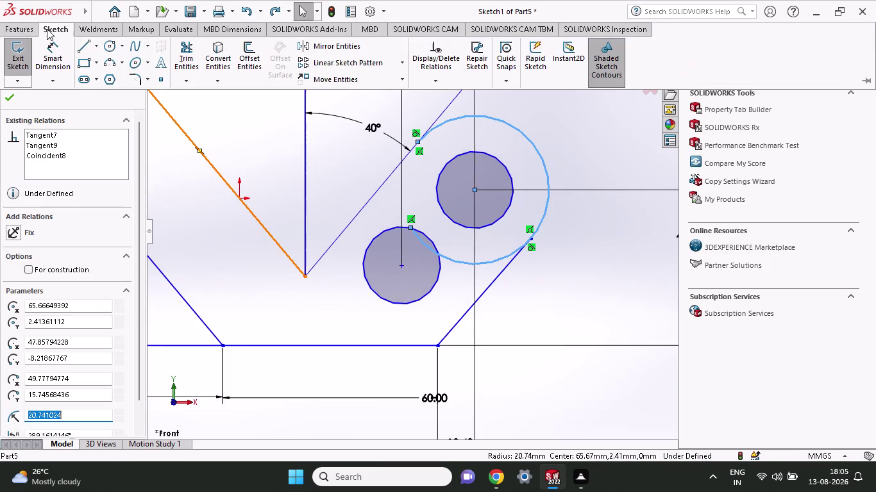
click(195, 59)
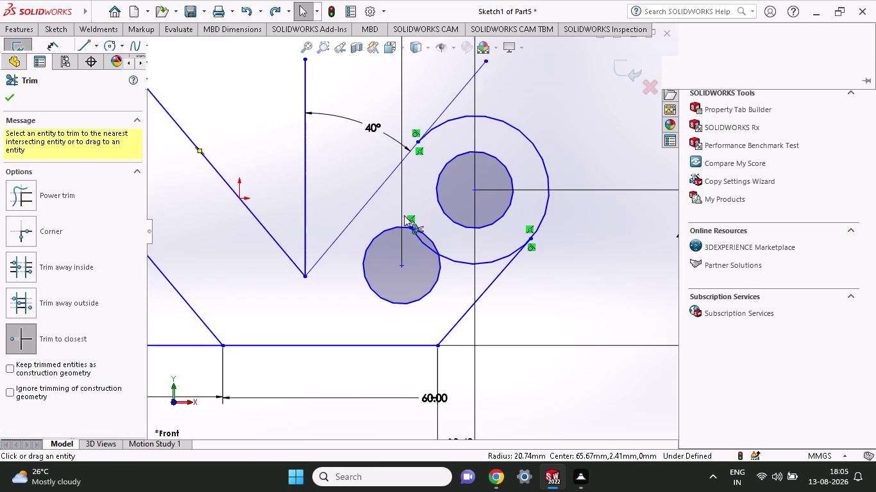
click(420, 239)
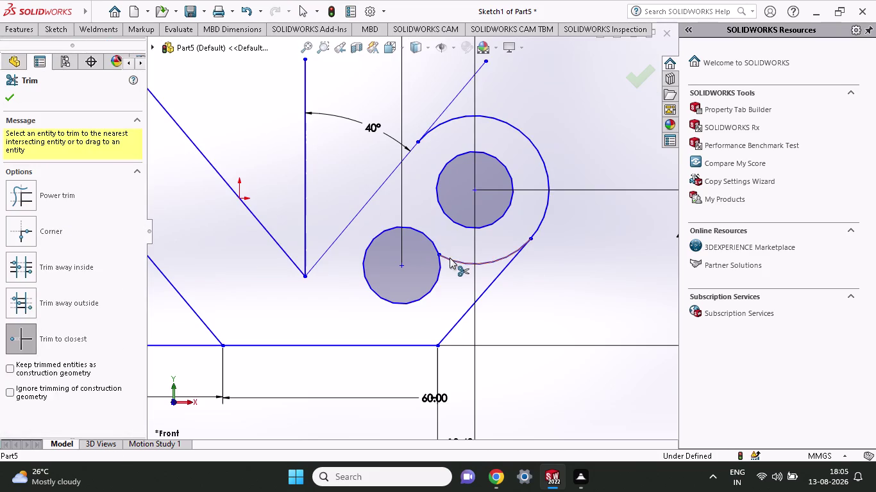
click(449, 258)
scroll(up, 3)
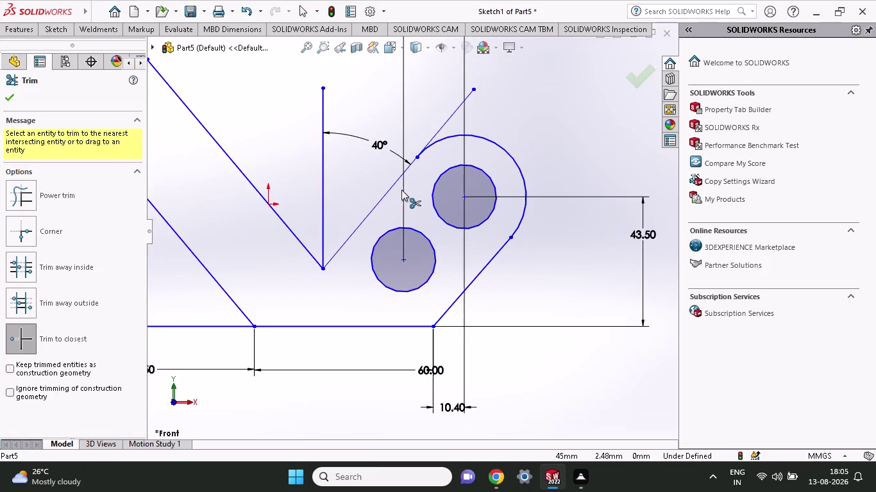
click(443, 122)
scroll(up, 3)
scroll(up, 3)
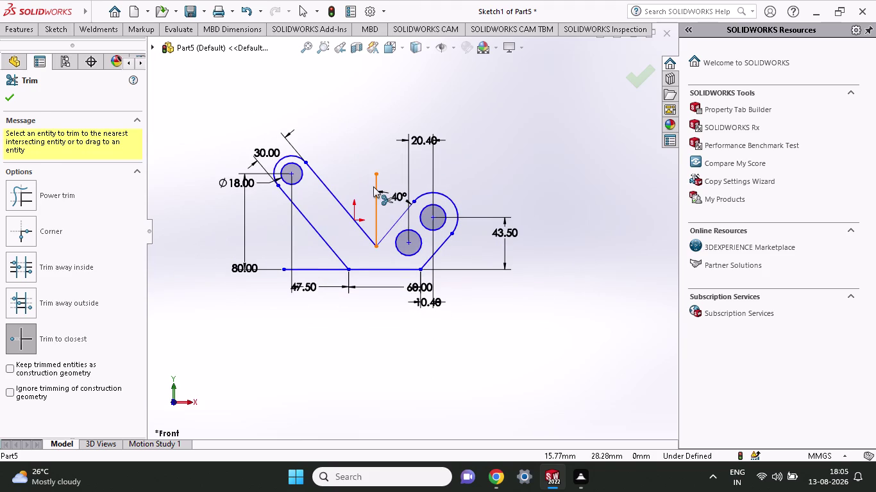
scroll(down, 3)
scroll(down, 3)
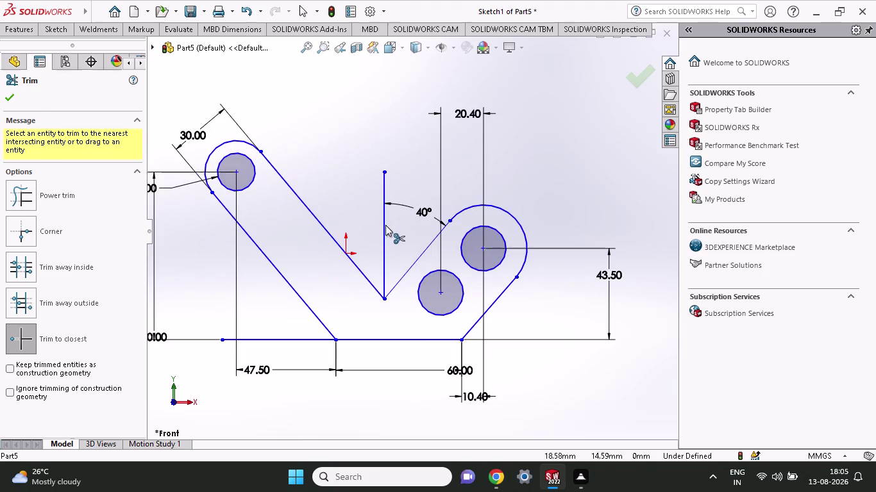
click(386, 226)
key(Escape)
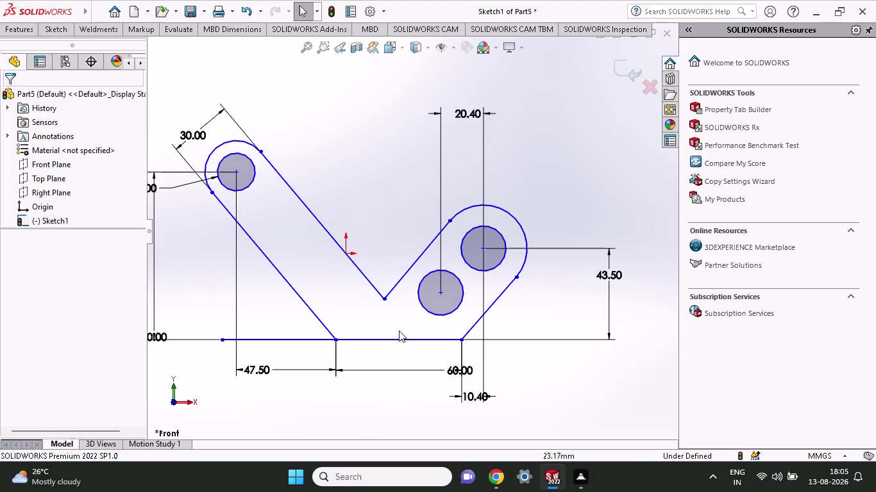
click(64, 31)
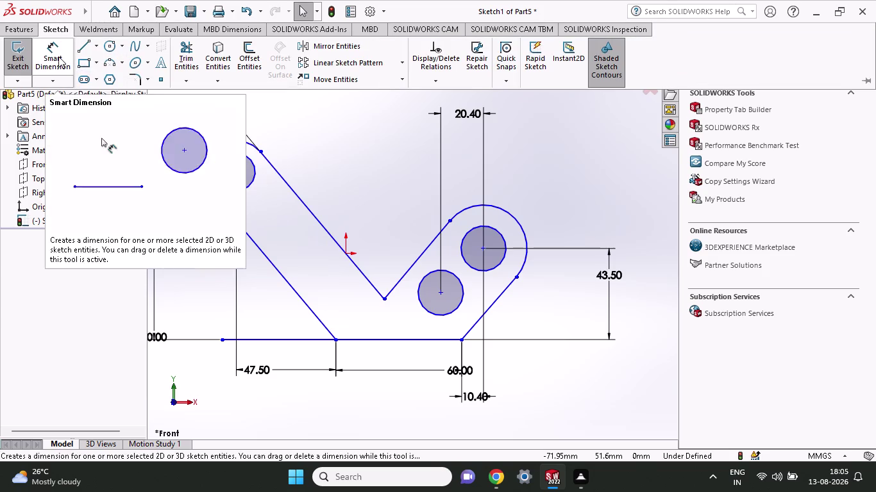
Dimension the right hole's diameter at 20 mm.
click(59, 56)
click(502, 259)
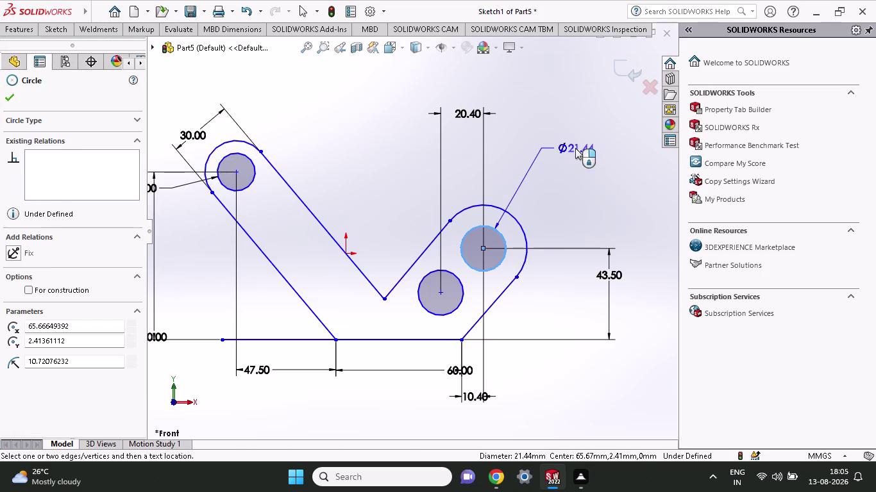
click(575, 149)
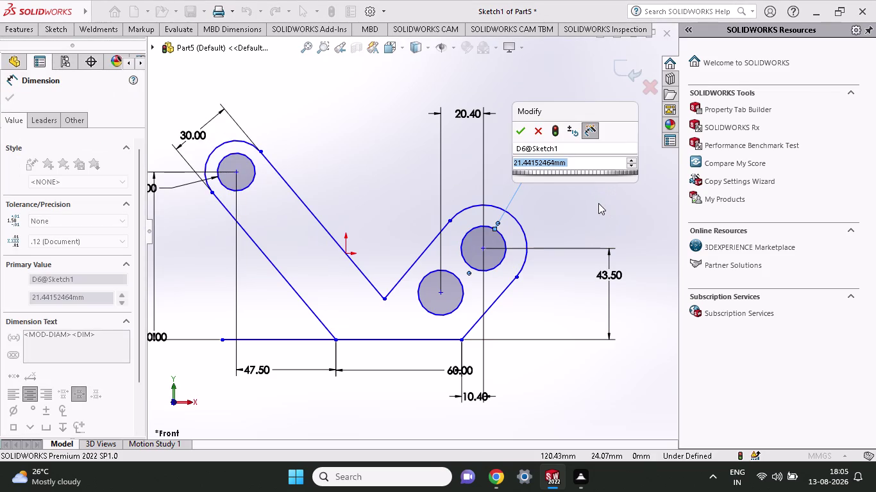
text(20)
key(Return)
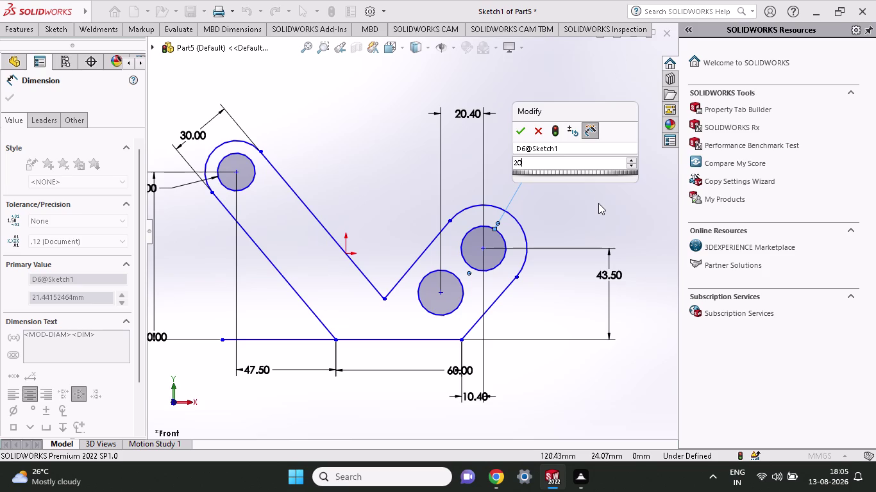
Try a 40 mm radius on the outer arc, then undo it.
click(521, 234)
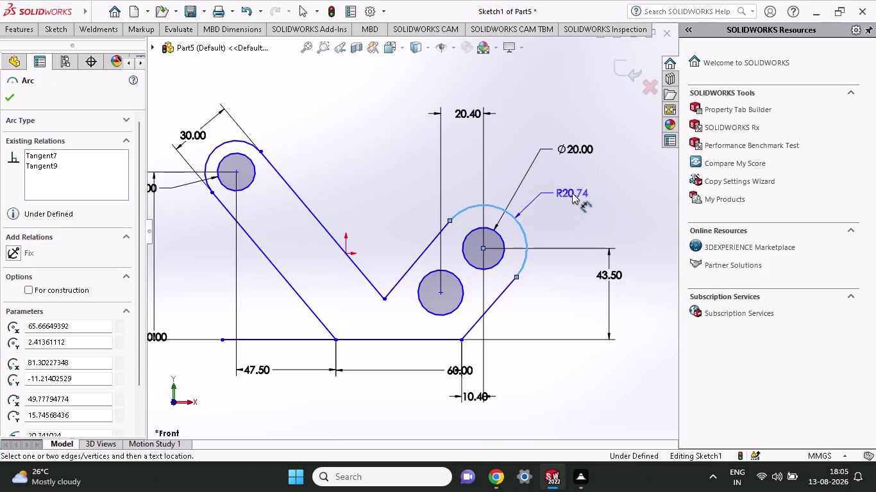
click(577, 188)
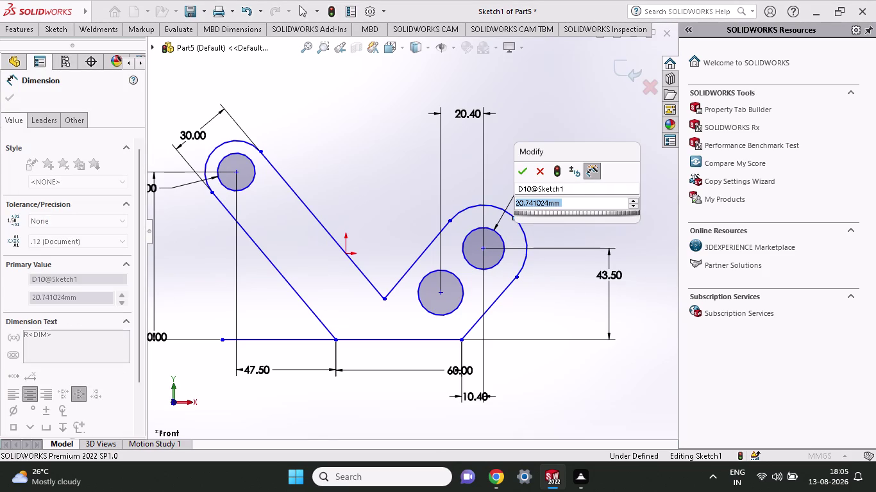
text(40)
key(Return)
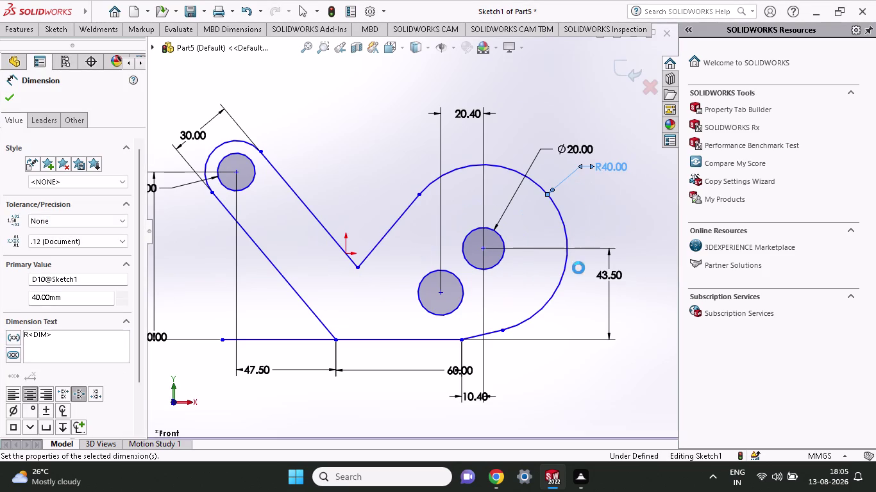
key(ctrl+z)
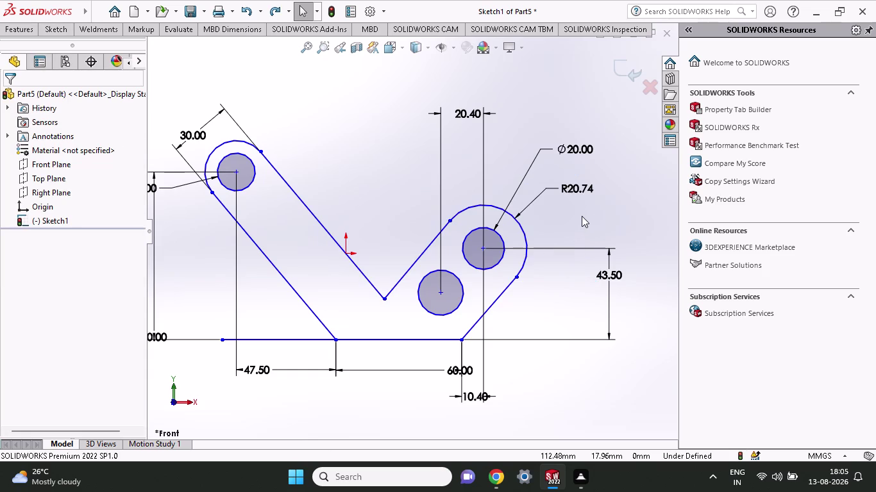
key(Escape)
Delete the radius dimension, the outer arc and the lower slanted edge.
click(582, 193)
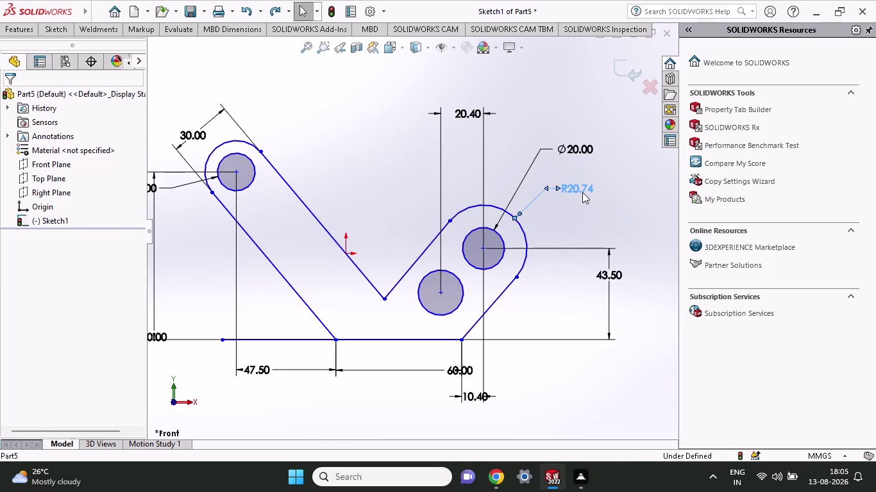
key(Delete)
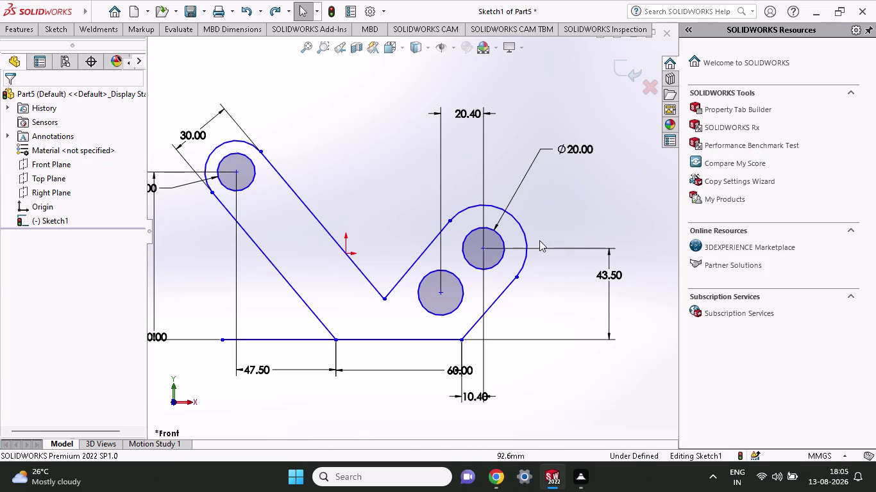
click(521, 231)
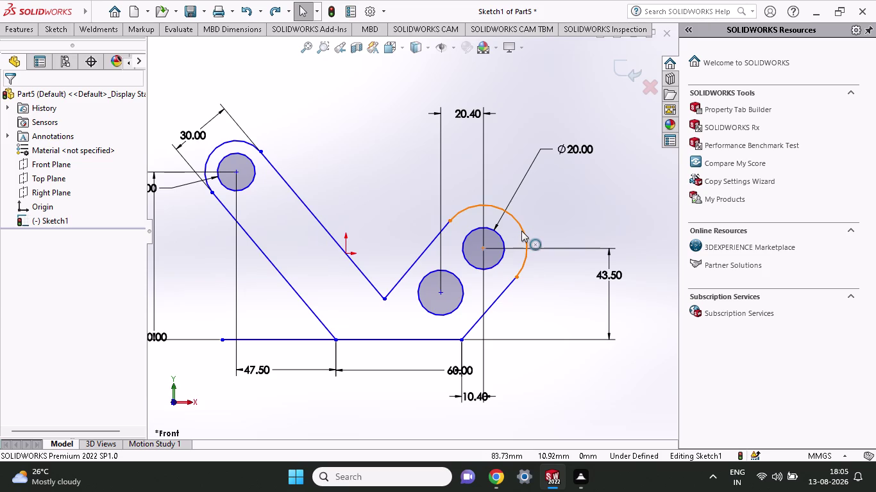
key(Delete)
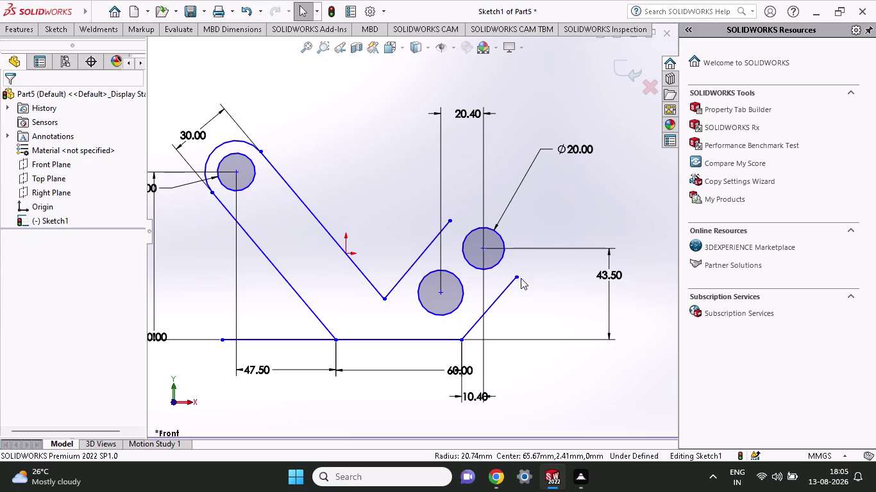
click(509, 284)
key(Delete)
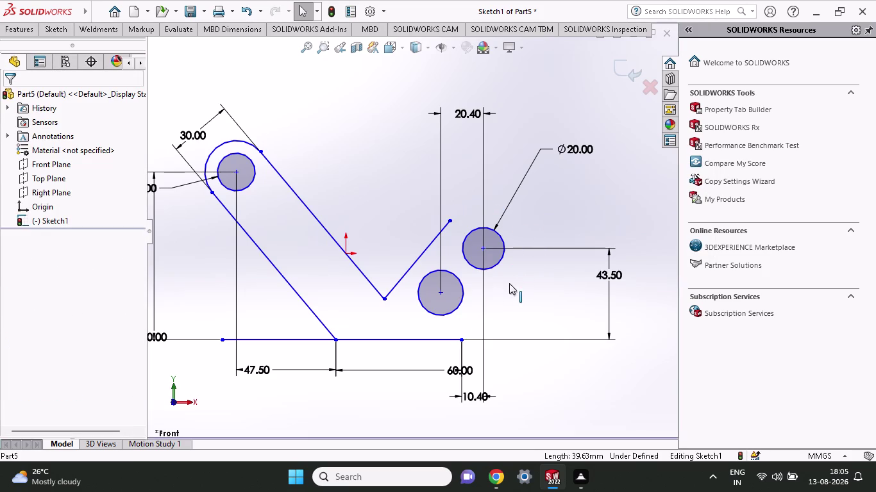
click(52, 24)
Draw a large outer circle centred on the right hole.
click(108, 49)
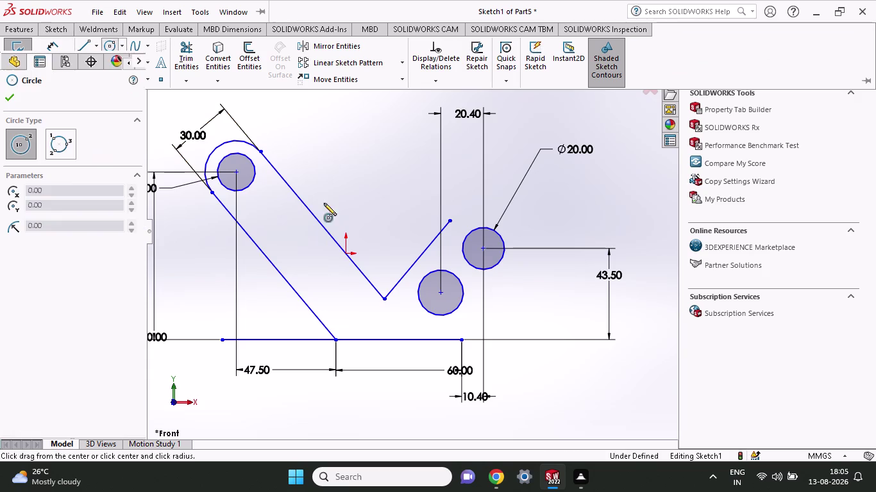
click(486, 247)
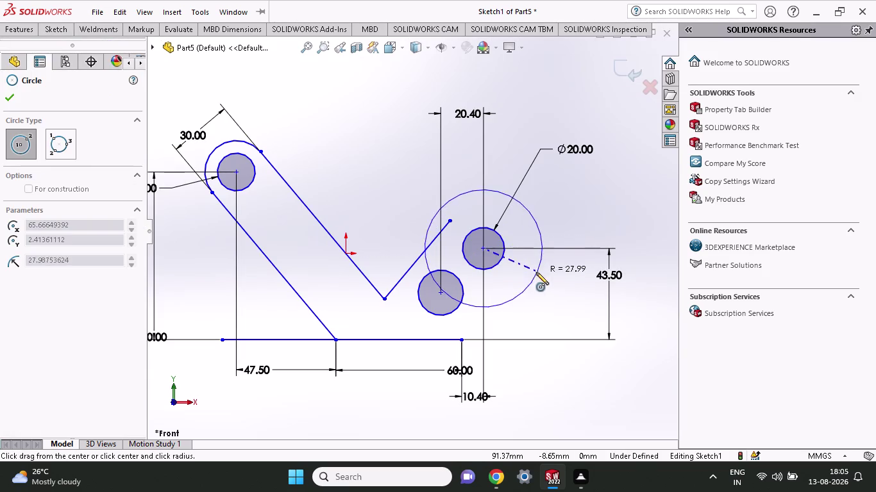
click(449, 221)
key(Escape)
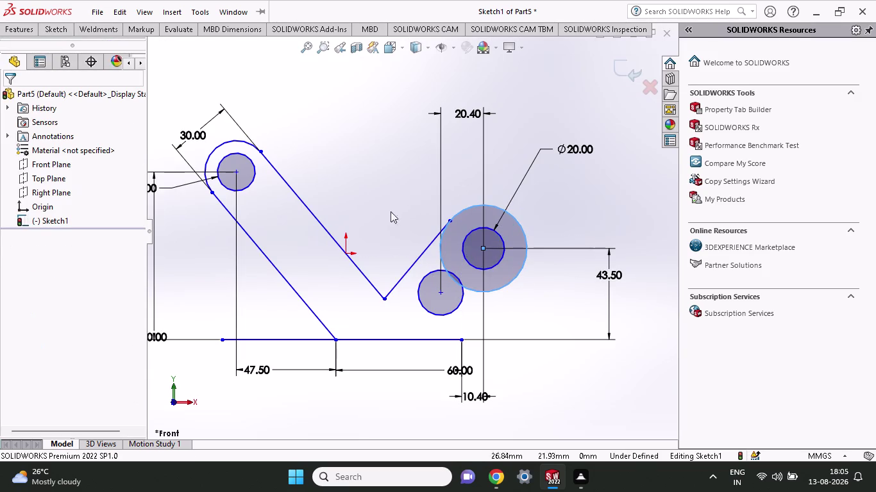
Draw a line tangent to the big circle down to the bottom edge corner.
click(57, 30)
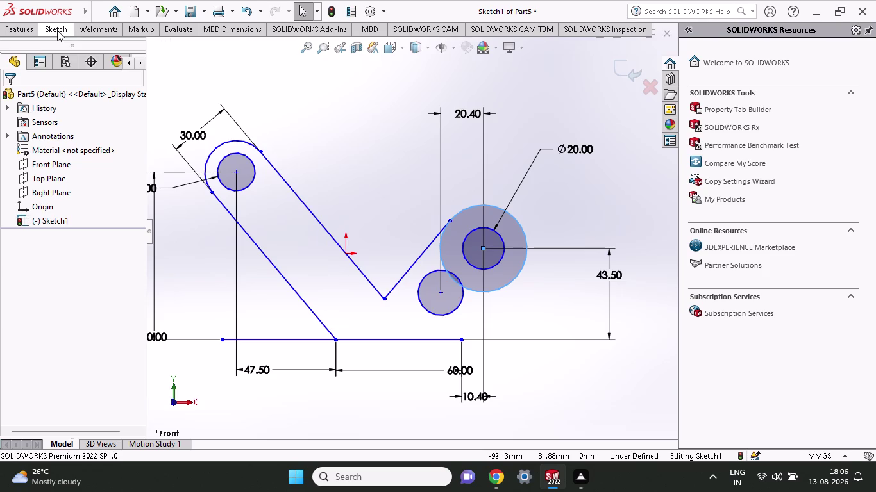
click(81, 43)
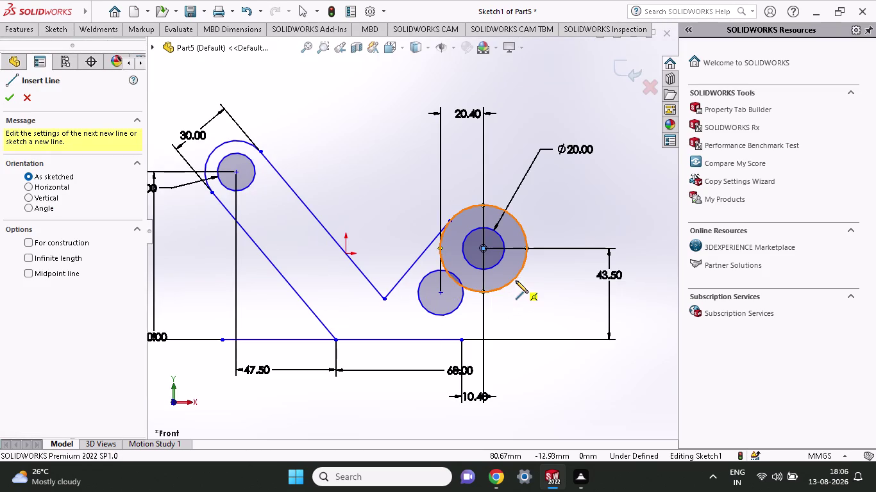
click(515, 276)
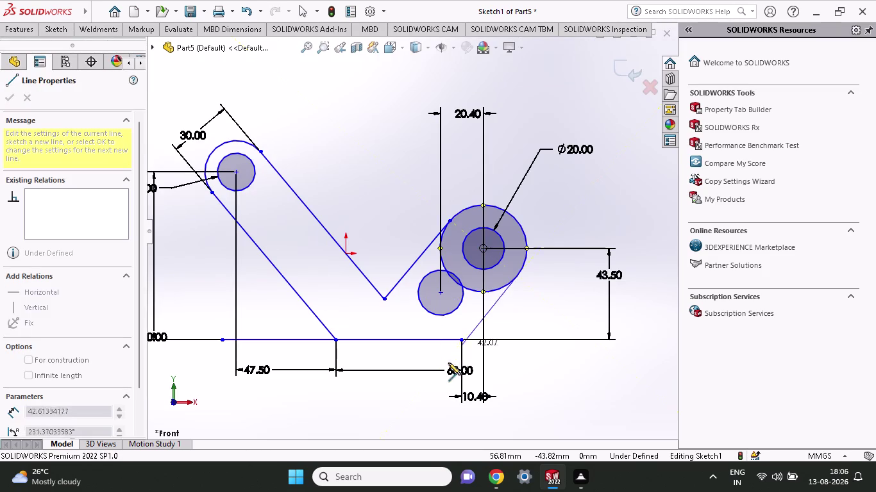
click(461, 340)
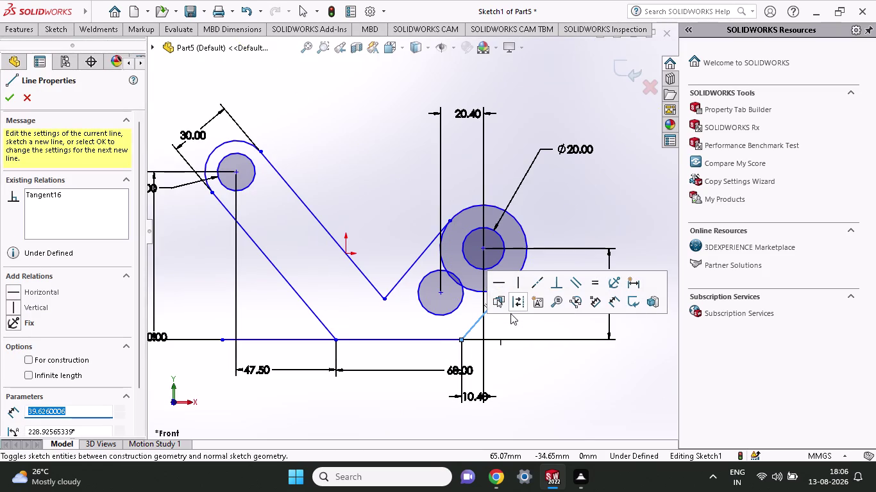
key(Escape)
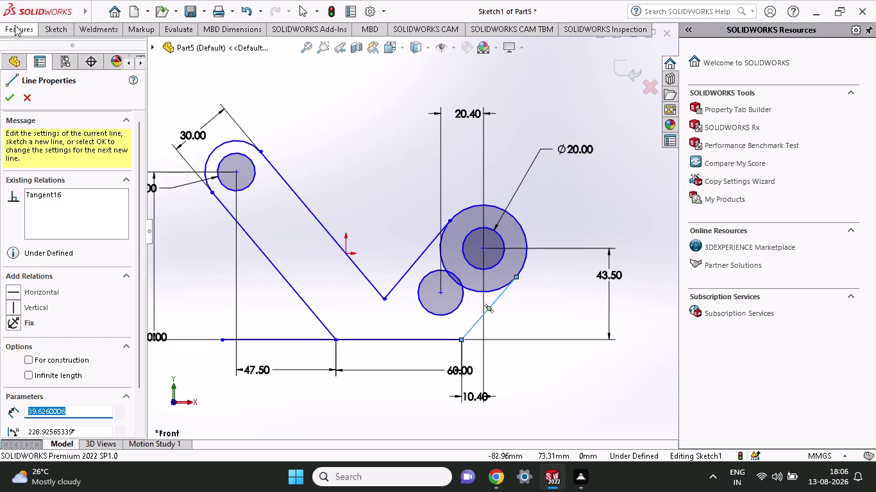
Trim the big circle's lower portion and the part inside the slanted edge.
click(53, 23)
click(192, 53)
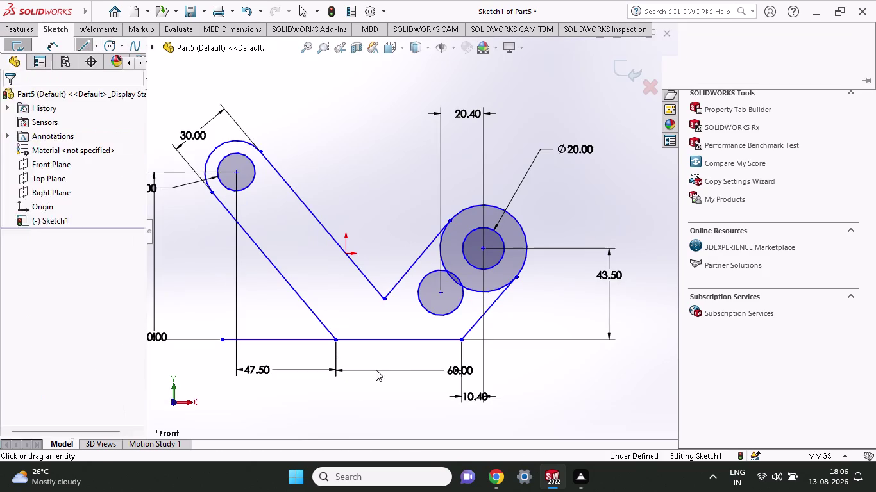
click(471, 288)
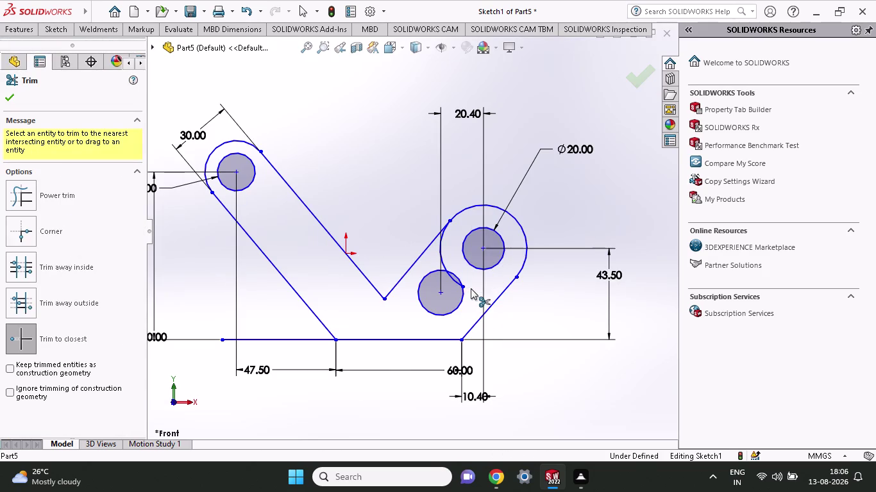
scroll(down, 3)
click(428, 261)
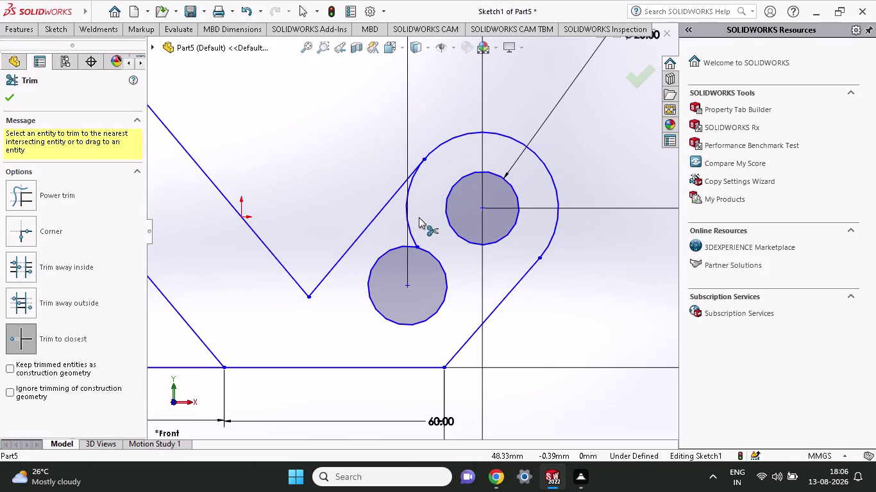
click(412, 238)
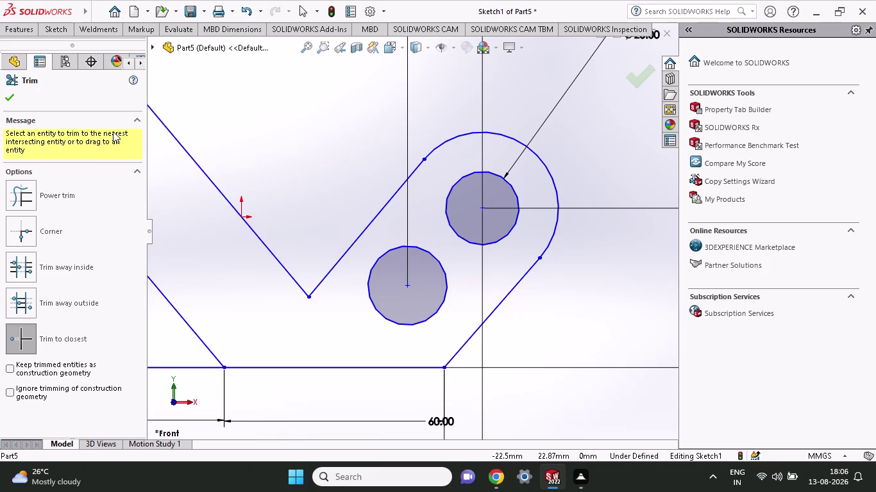
click(54, 34)
click(66, 51)
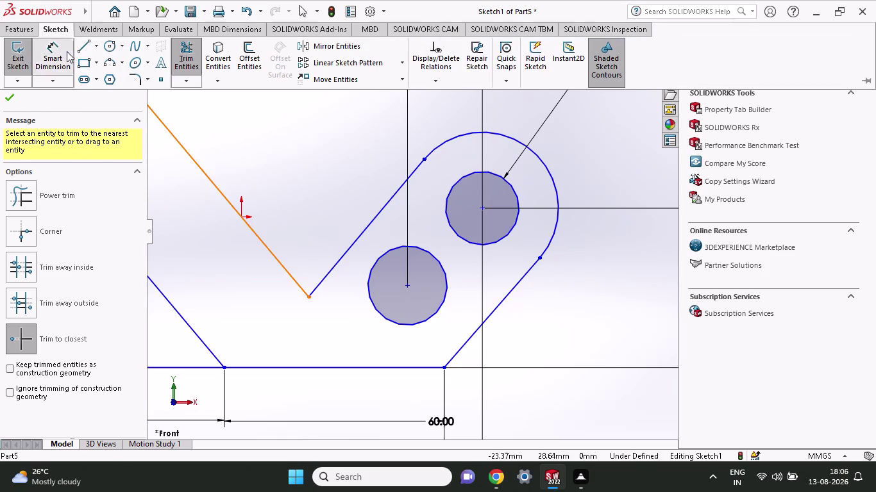
scroll(up, 3)
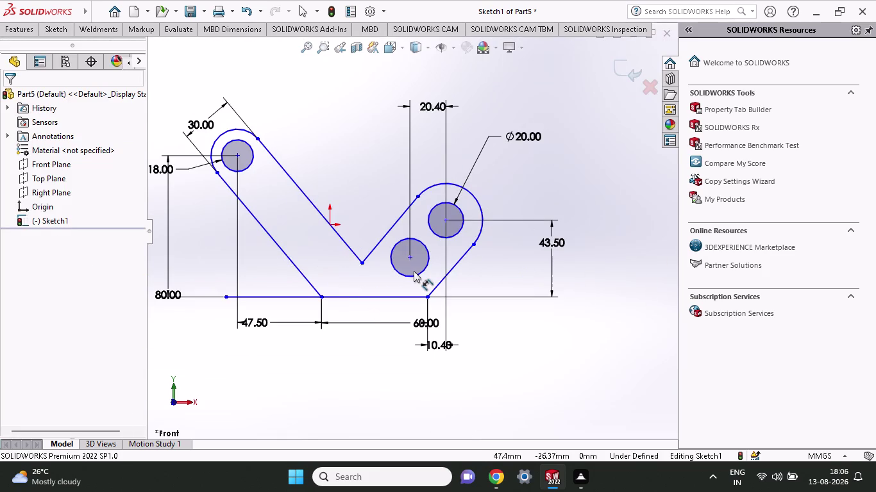
Dimension the lower-right hole's diameter to 20 mm.
click(414, 273)
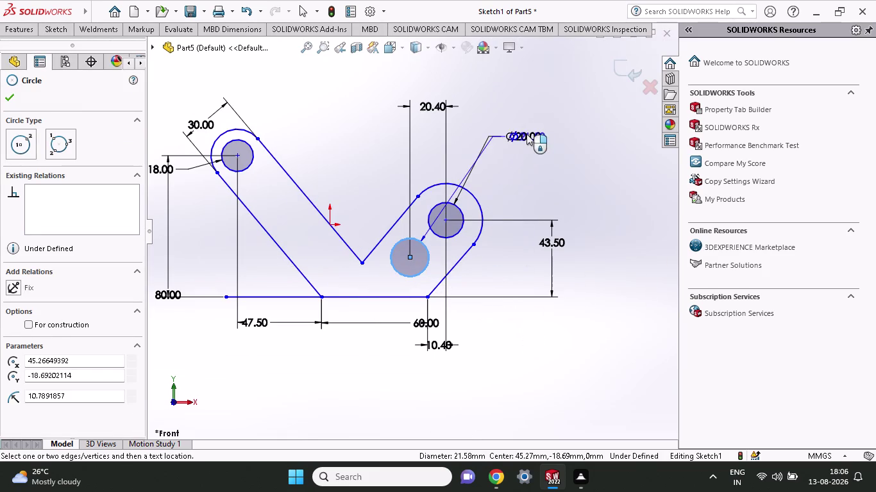
click(507, 116)
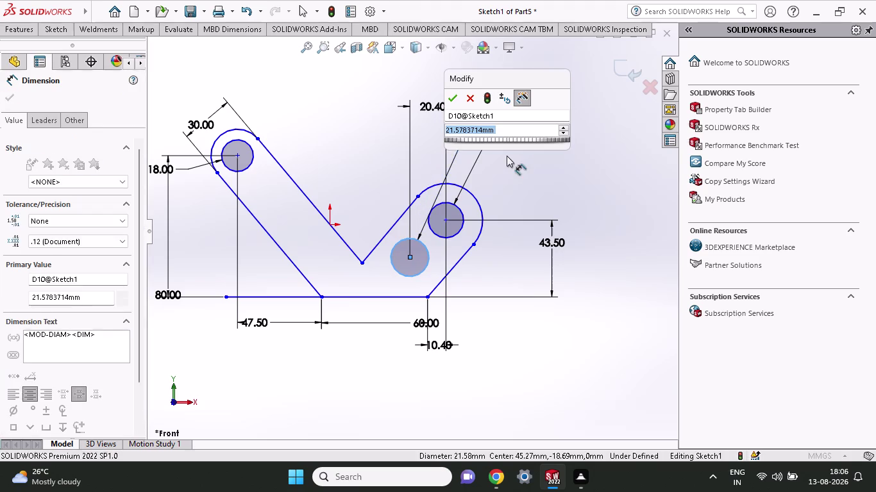
text(20)
key(Return)
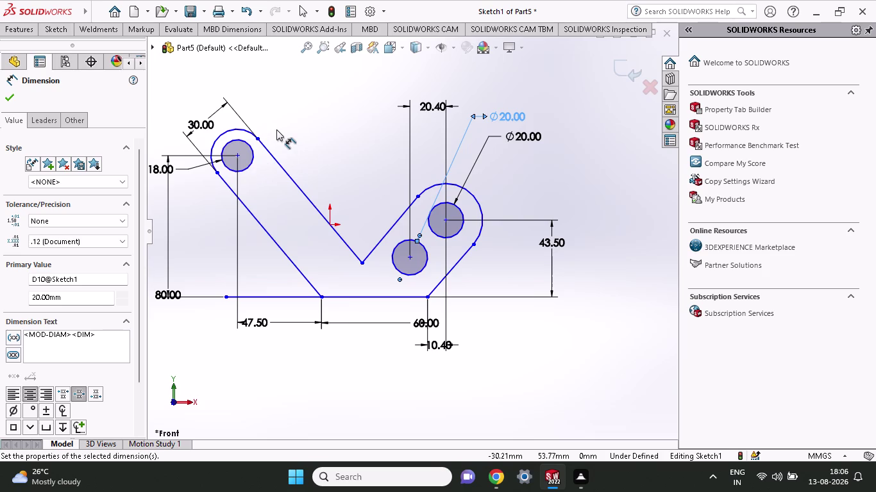
Accept the left end hole's Ø18 dimension as driven, then delete that hole.
click(251, 156)
click(317, 84)
text(1)
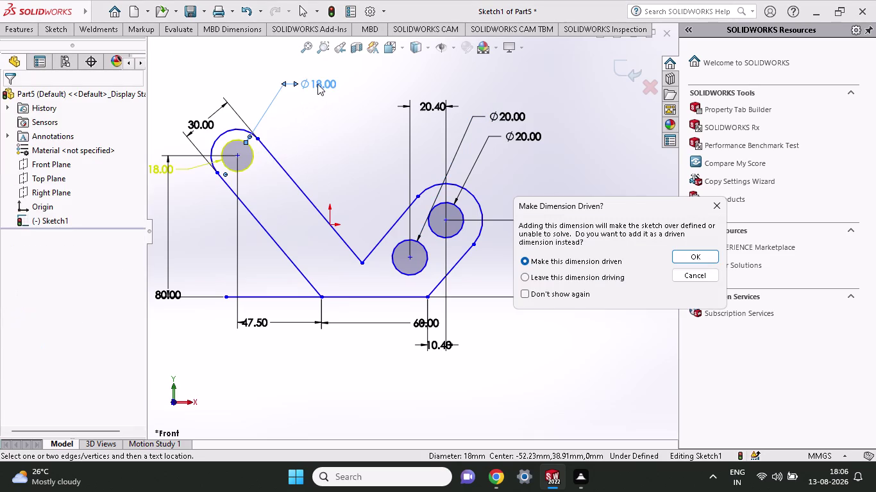
text(4)
key(Return)
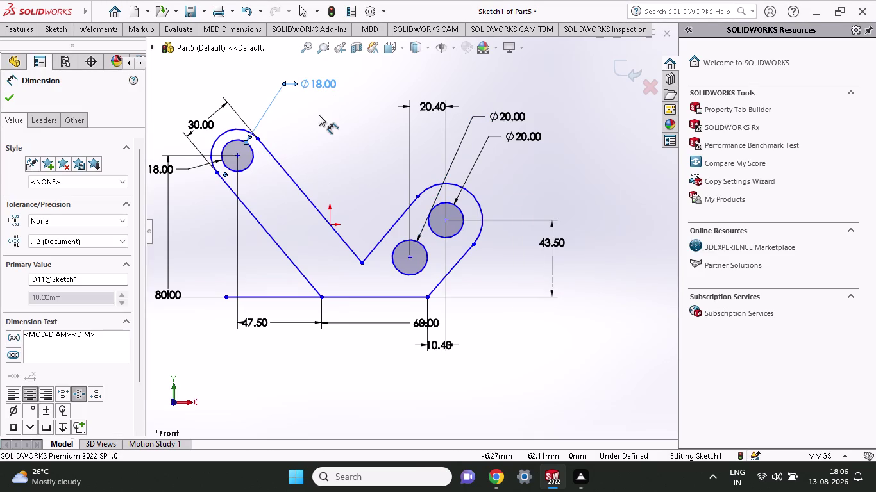
double_click(320, 86)
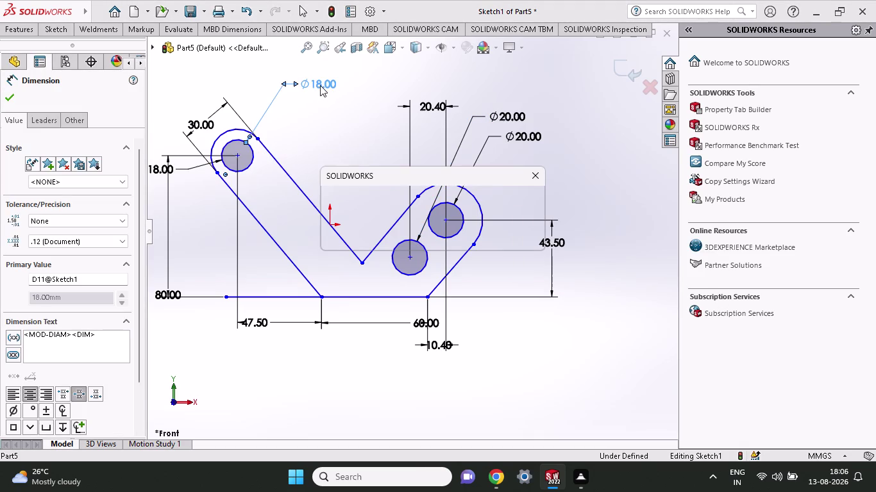
click(538, 174)
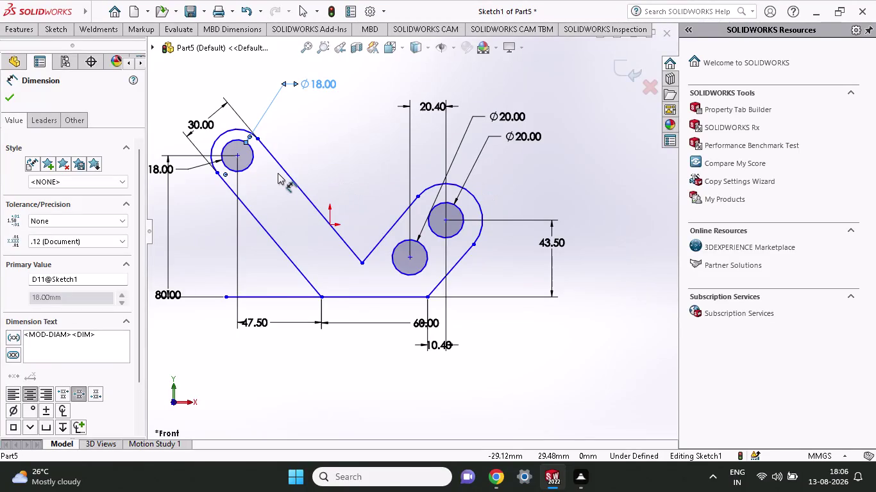
key(Escape)
click(246, 163)
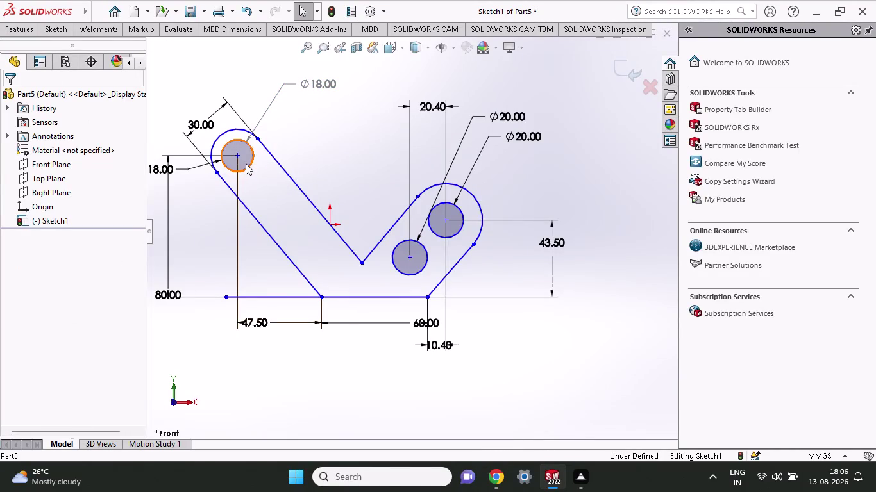
key(Delete)
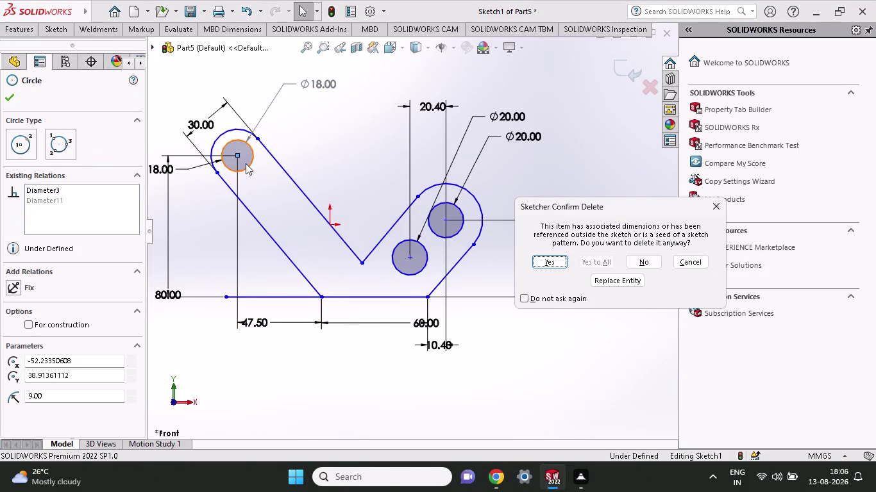
click(553, 262)
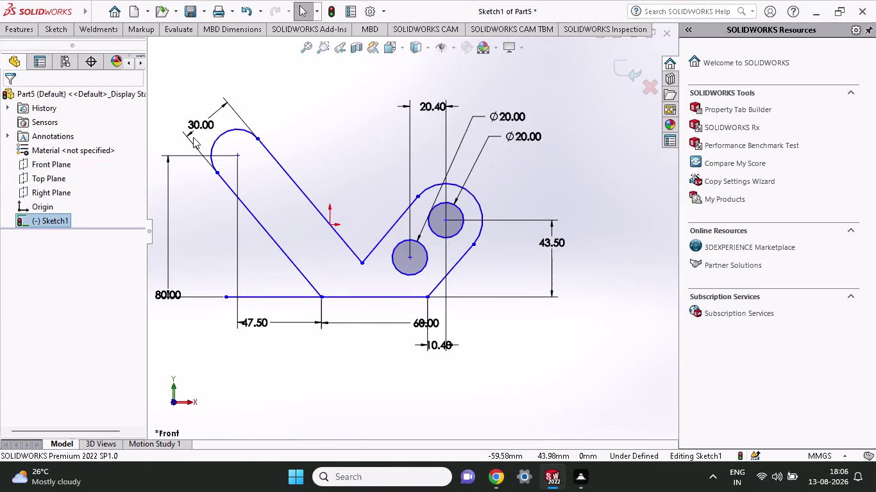
click(60, 27)
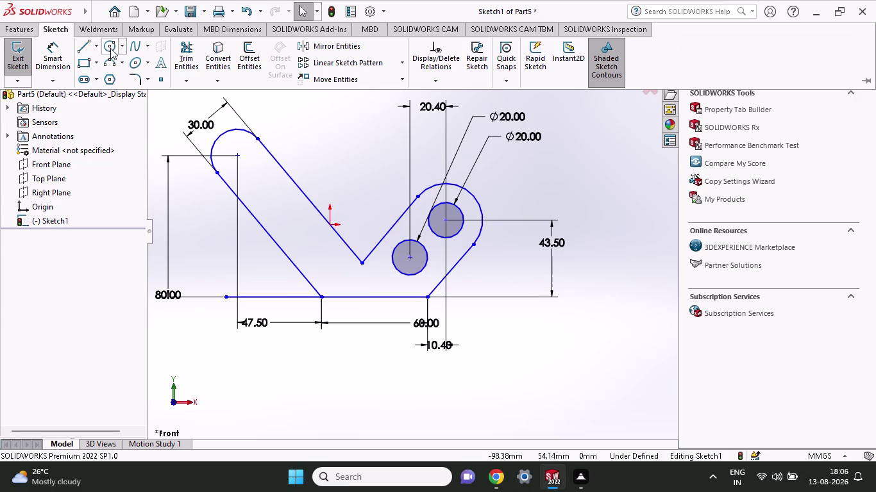
Draw a circle at the left arc centre and dimension it to 14 mm diameter.
click(110, 48)
click(238, 159)
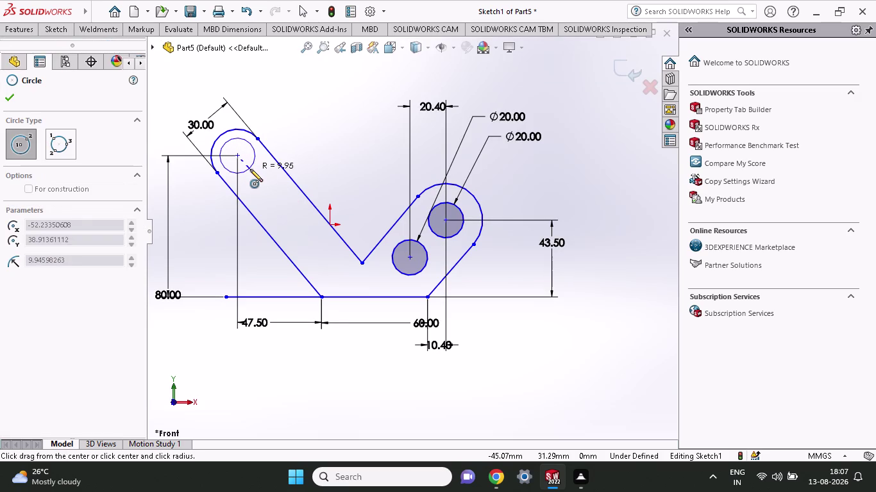
click(248, 167)
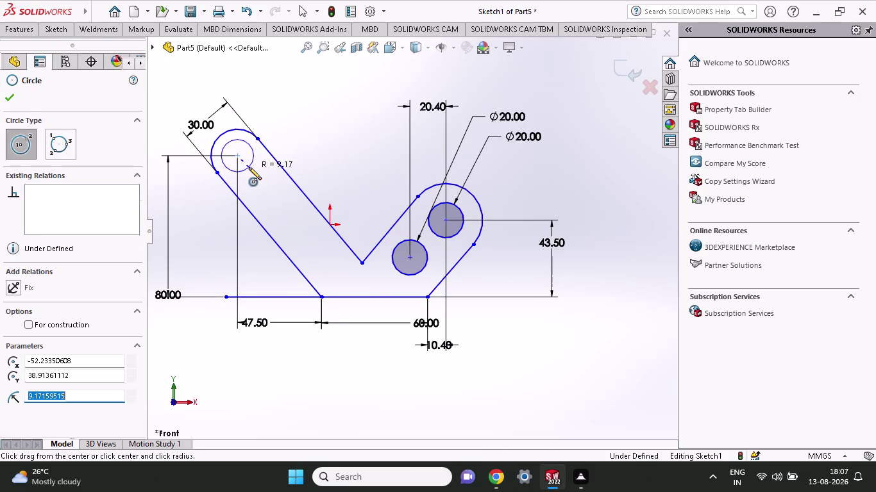
click(48, 32)
click(60, 65)
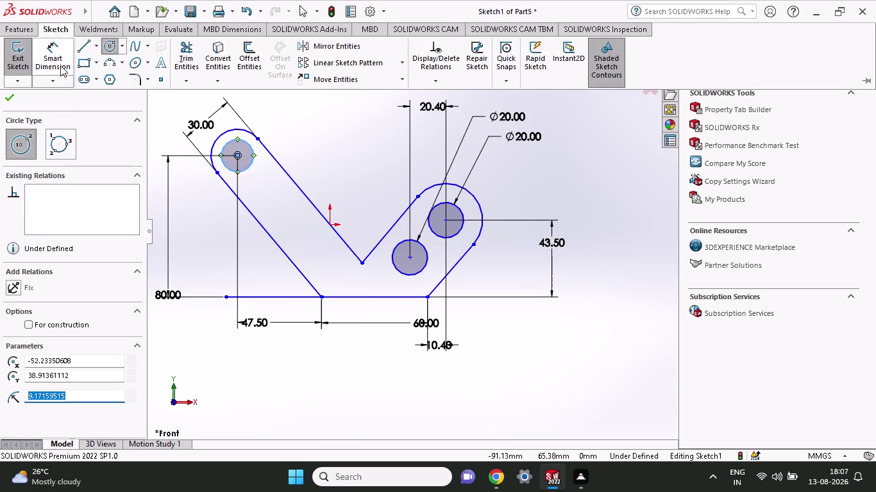
click(246, 165)
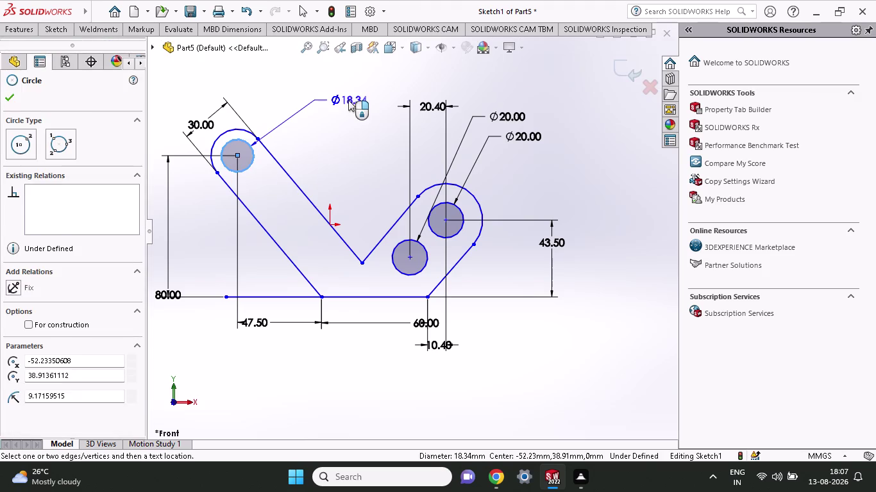
click(348, 100)
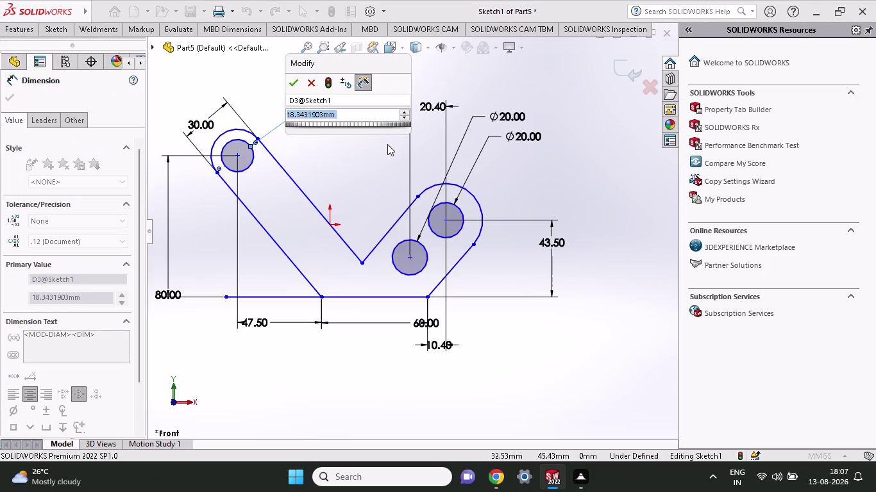
text(14)
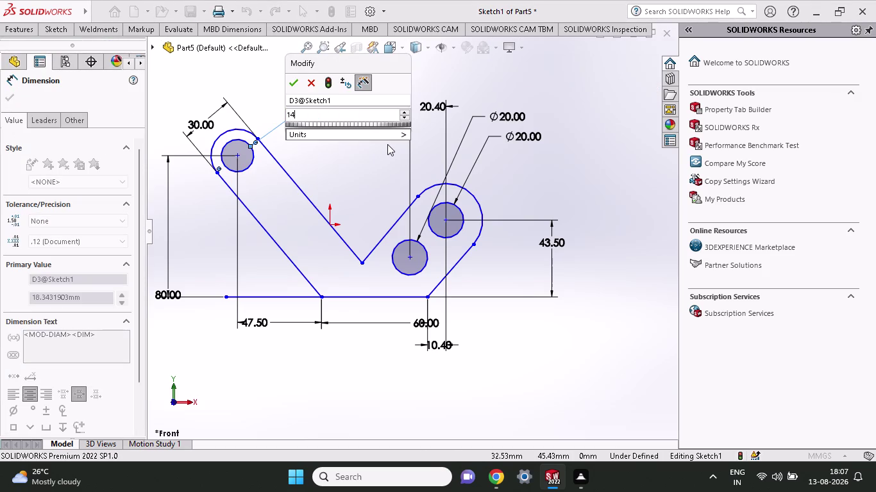
key(Return)
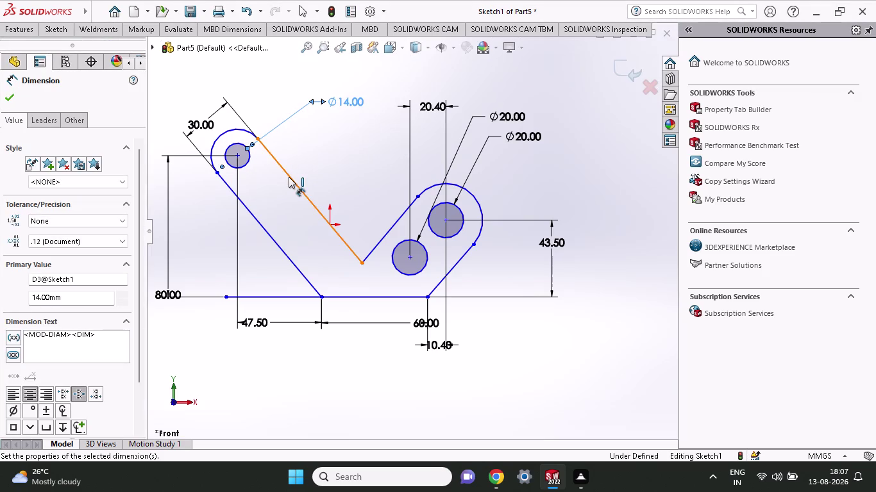
Start another circle with its centre on the left arm.
click(55, 32)
click(109, 48)
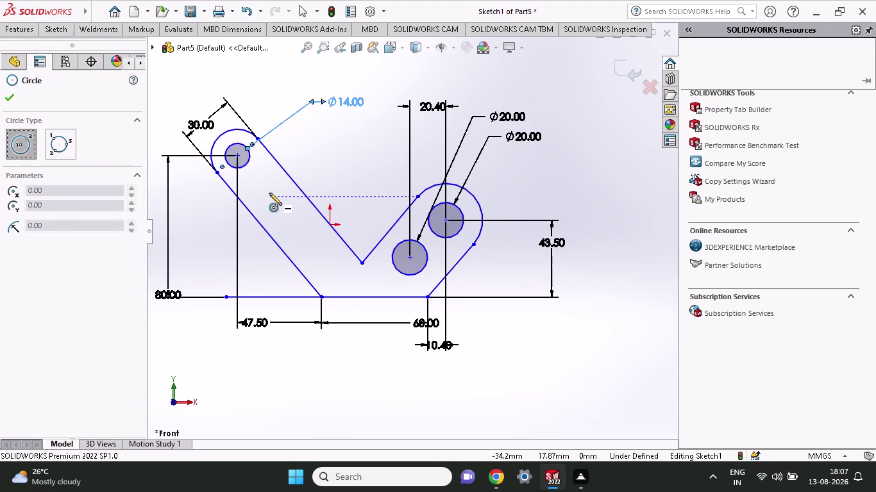
click(280, 204)
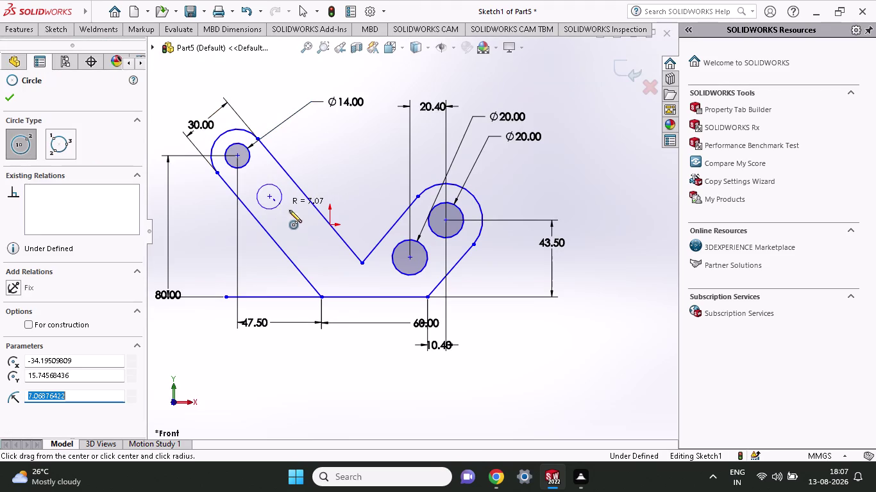
Draw two circles along the left arm below the 14 mm hole.
click(311, 238)
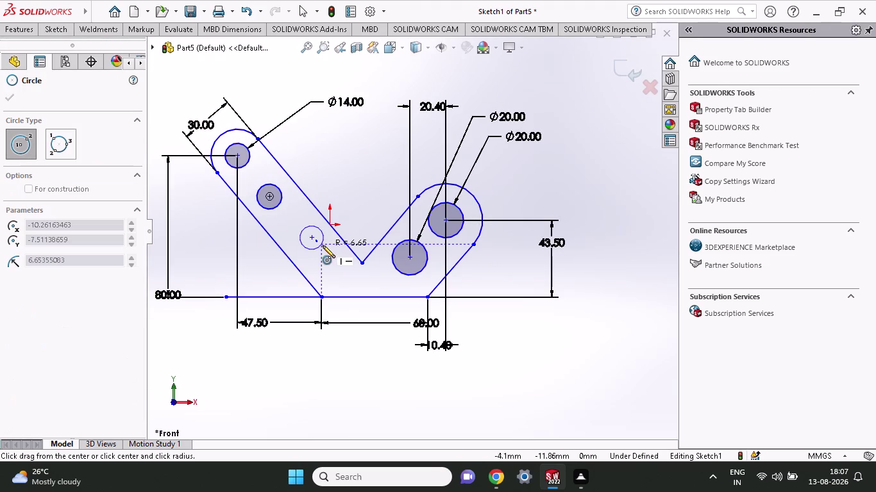
click(324, 247)
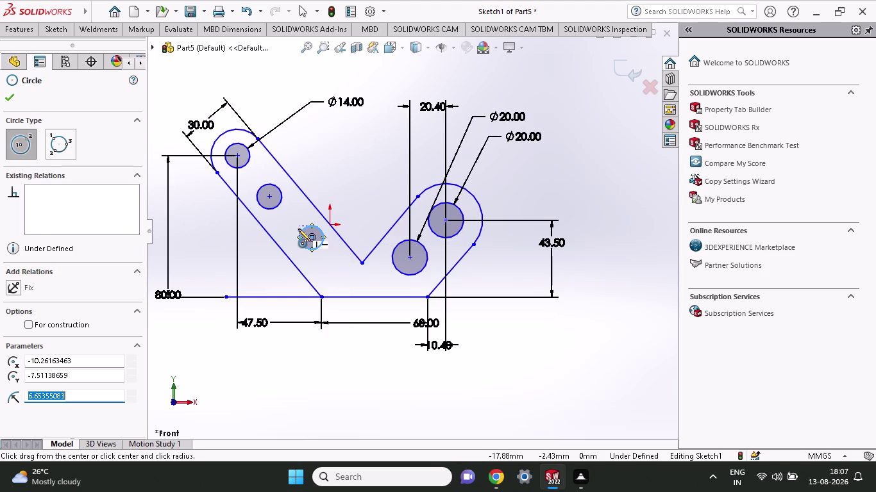
key(Escape)
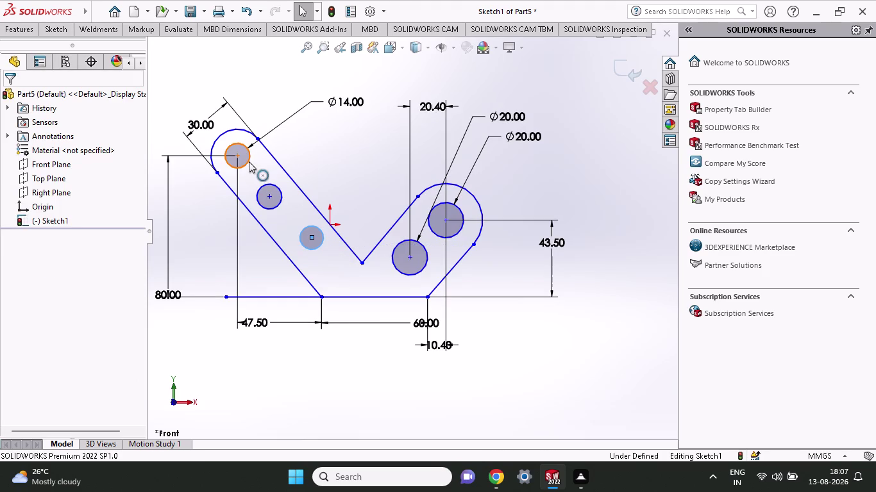
Apply an Equal relation to the 14 mm hole and both arm holes.
click(248, 162)
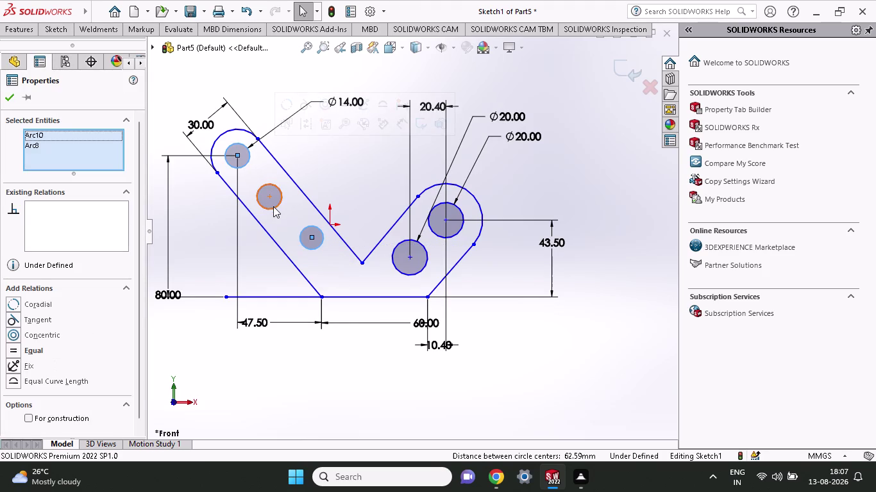
click(274, 209)
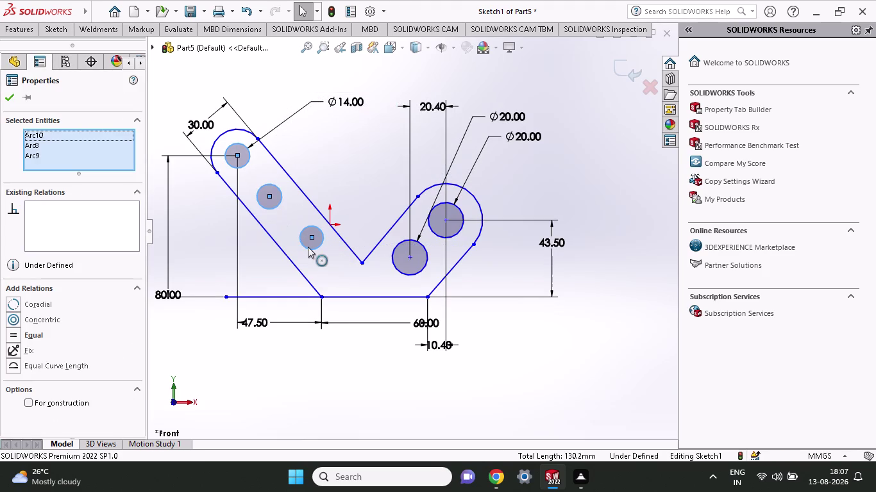
click(307, 247)
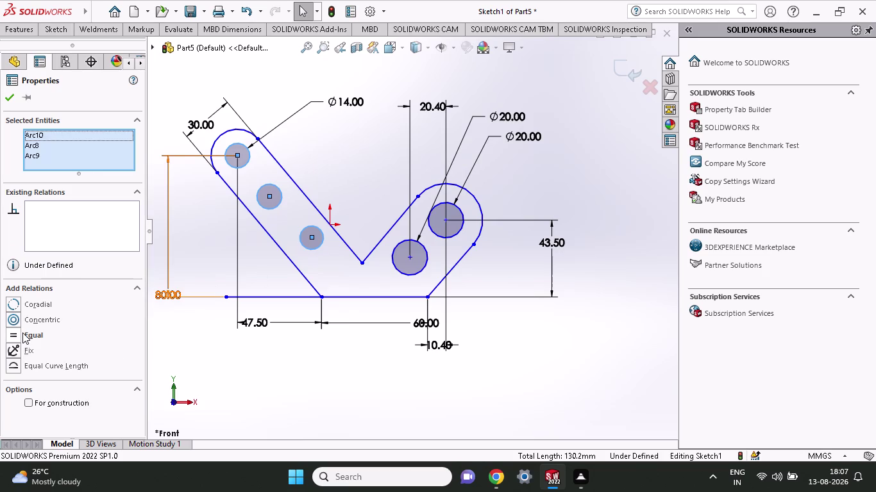
click(23, 333)
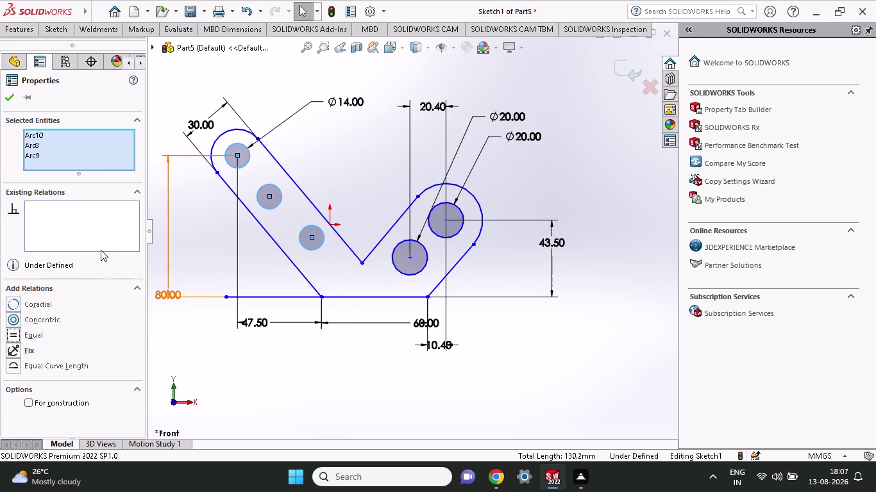
key(Escape)
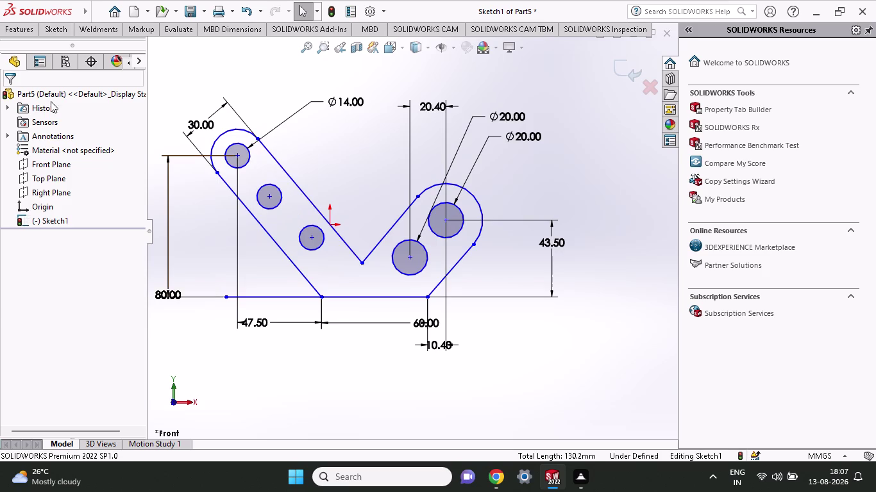
Add an 80° angle dimension between the bracket's two arms.
click(57, 32)
click(61, 55)
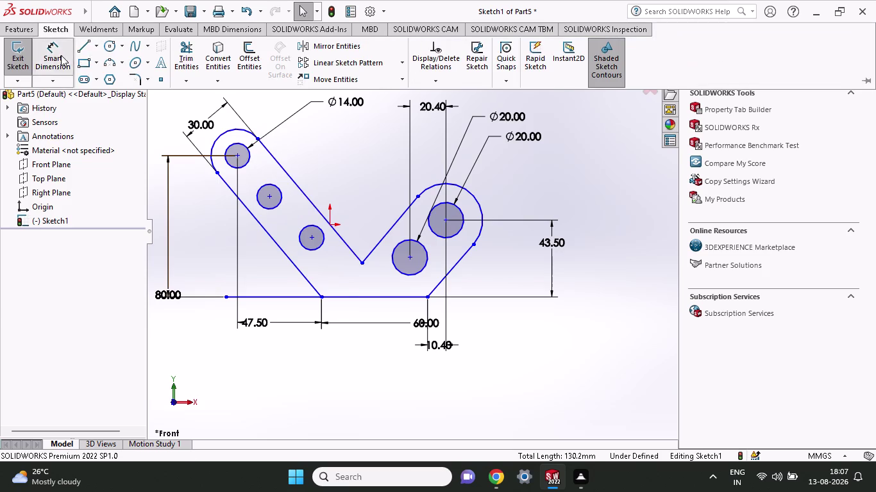
click(341, 239)
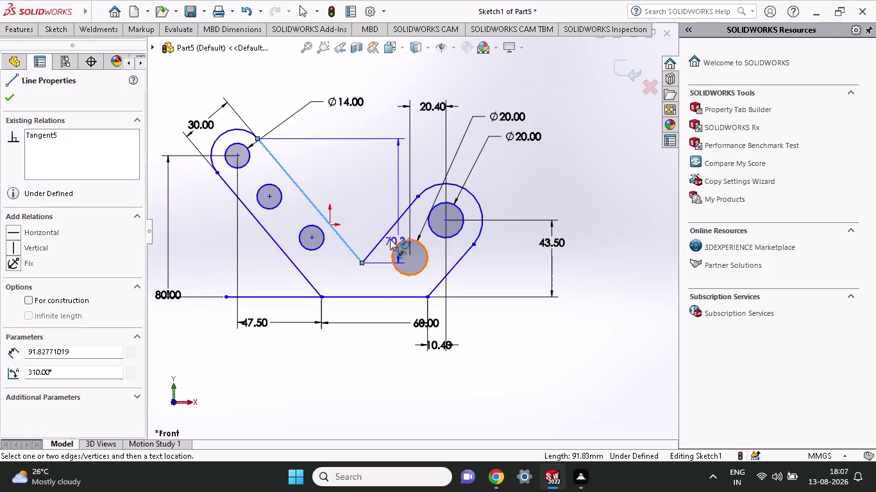
click(384, 234)
click(371, 179)
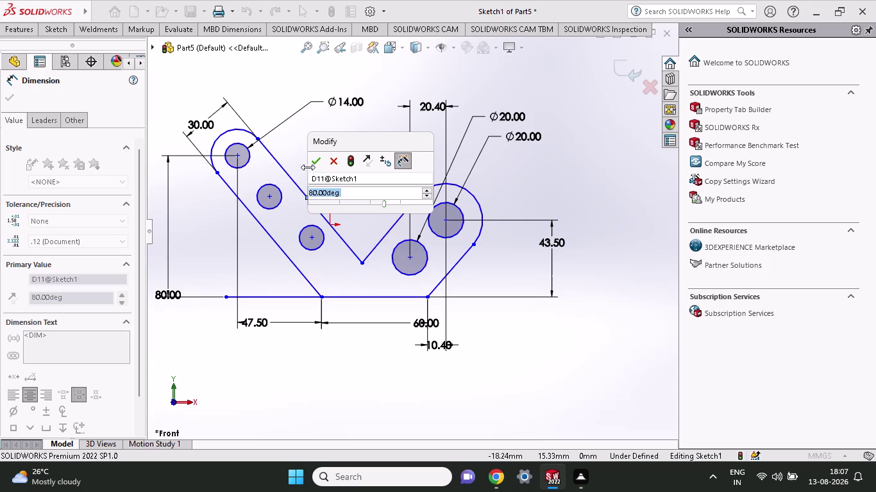
click(316, 166)
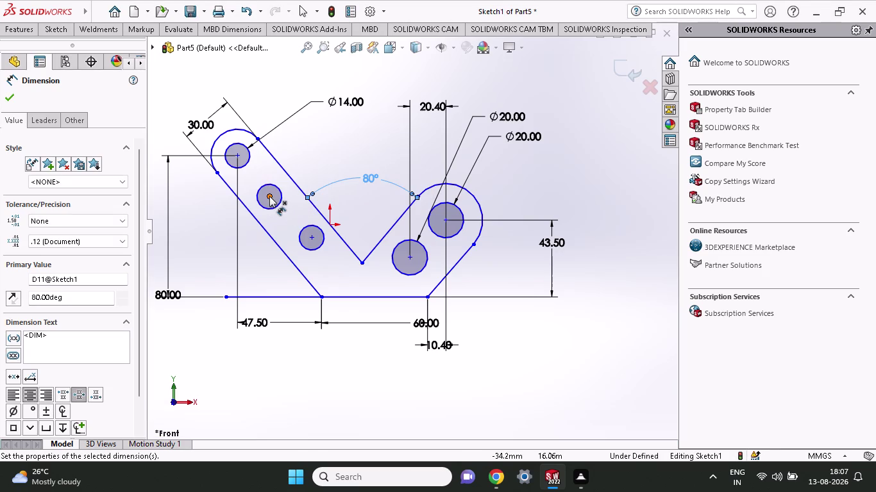
Add two 18 mm horizontal centre-to-centre spacings between the three left-arm holes.
click(237, 155)
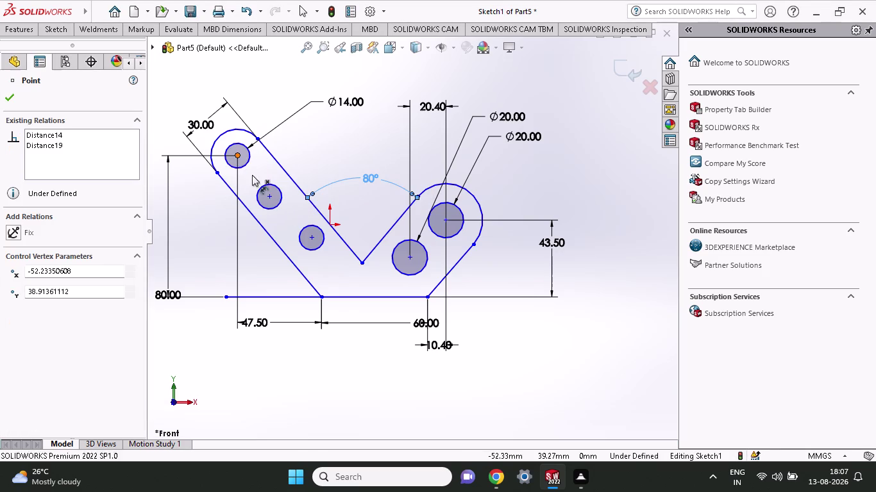
click(269, 197)
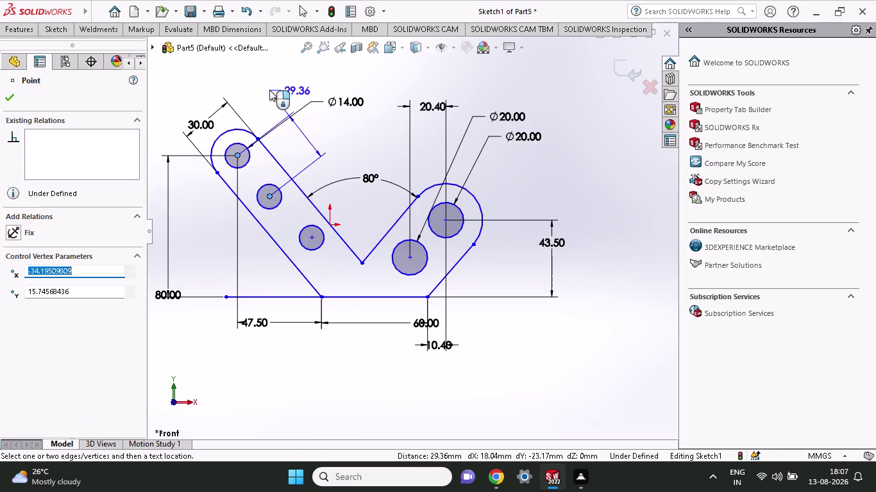
click(255, 80)
text(1)
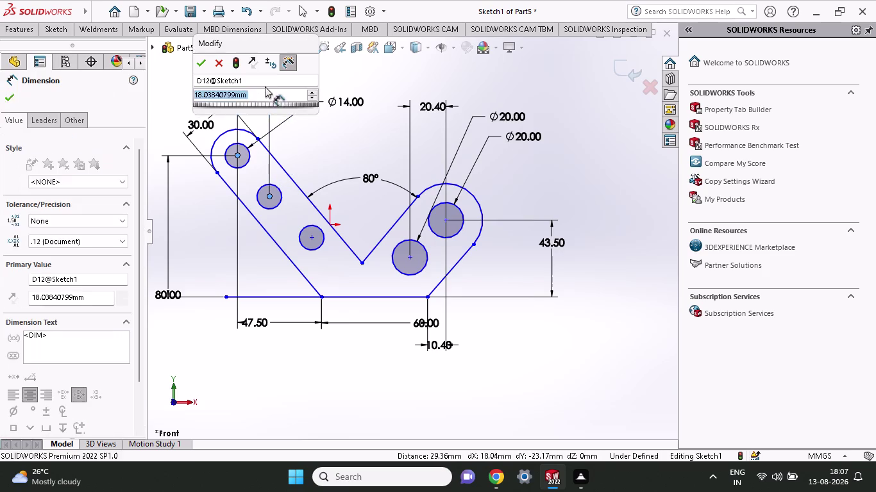
text(8)
key(Return)
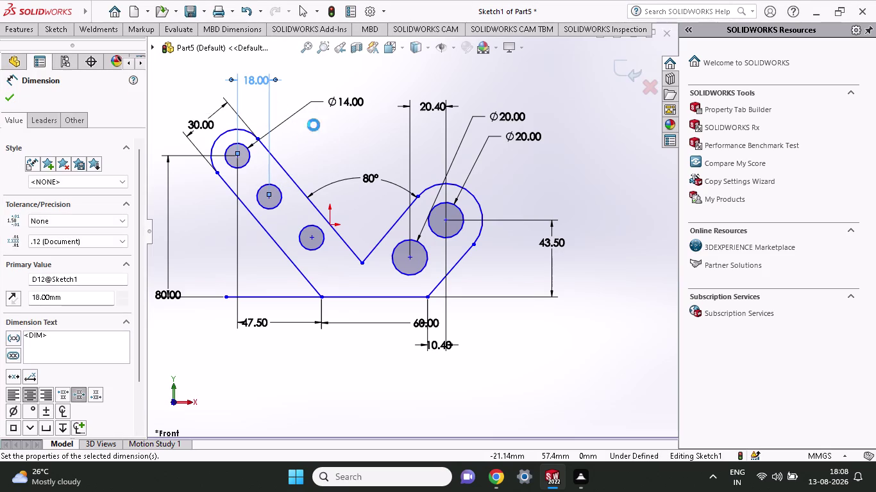
click(311, 237)
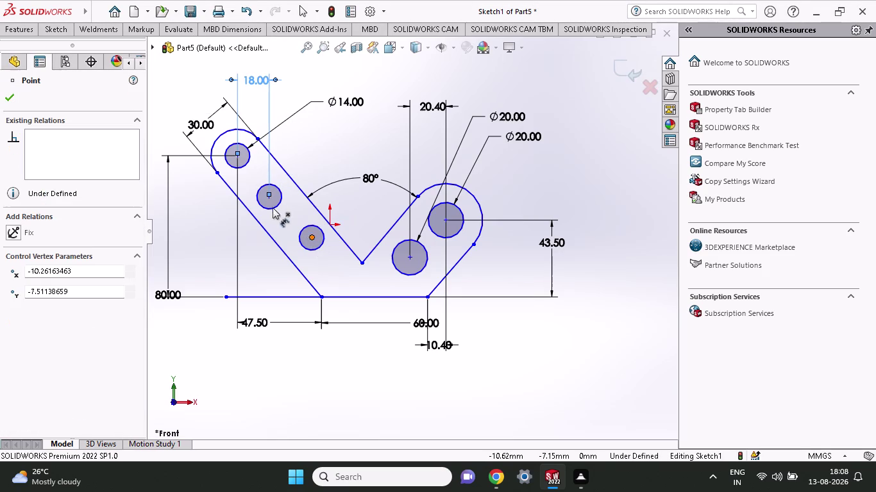
click(269, 196)
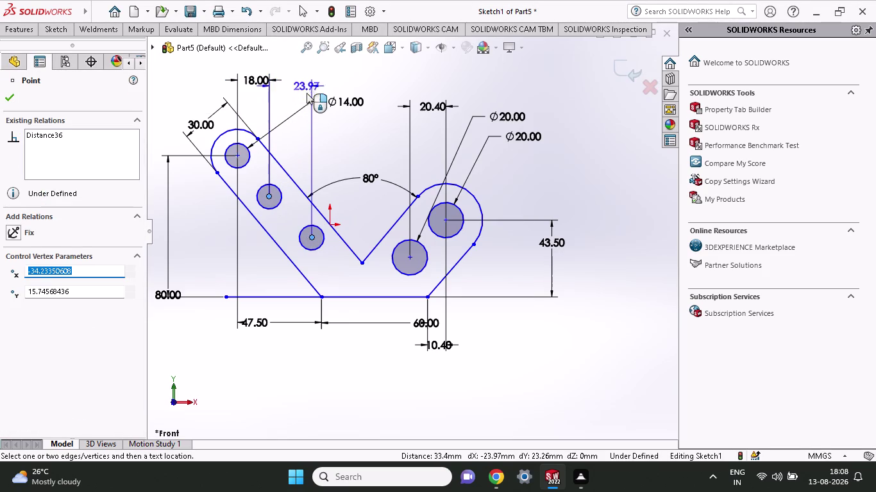
click(306, 128)
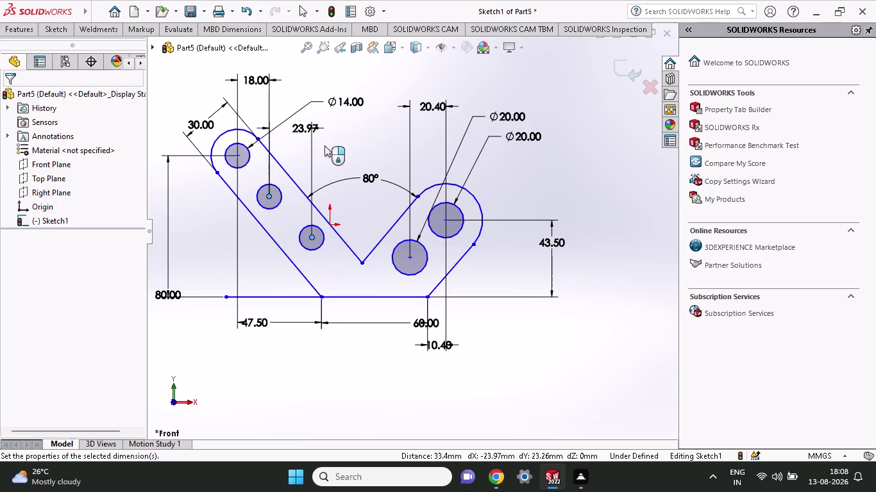
key(1)
key(8)
key(Return)
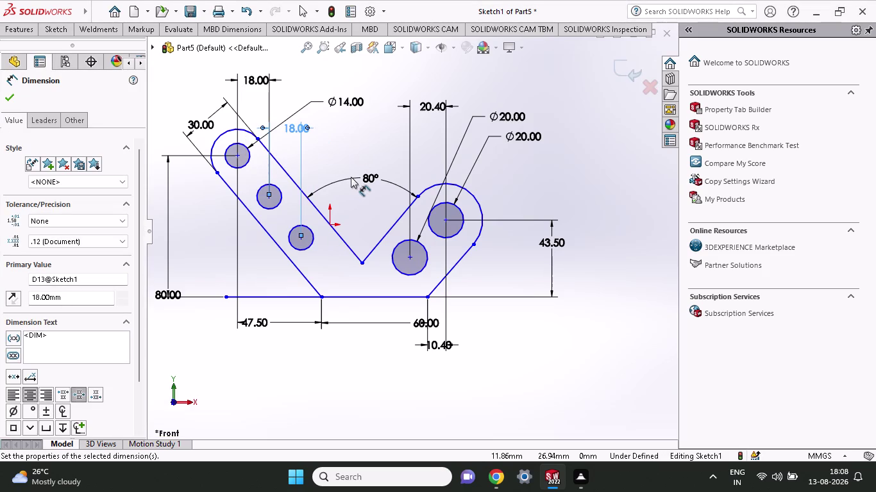
click(313, 242)
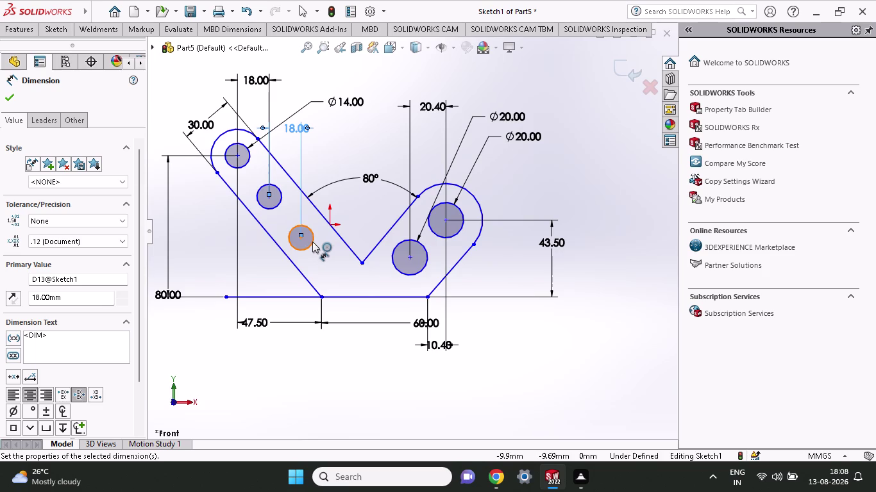
click(352, 150)
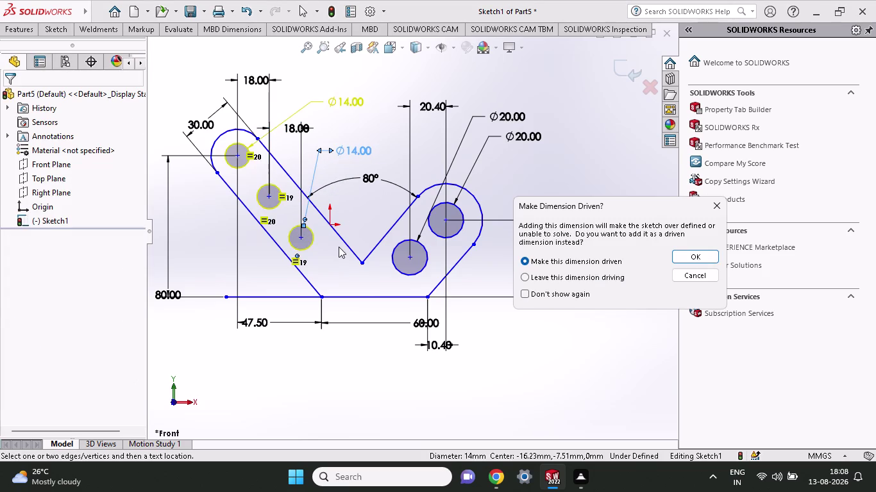
click(711, 206)
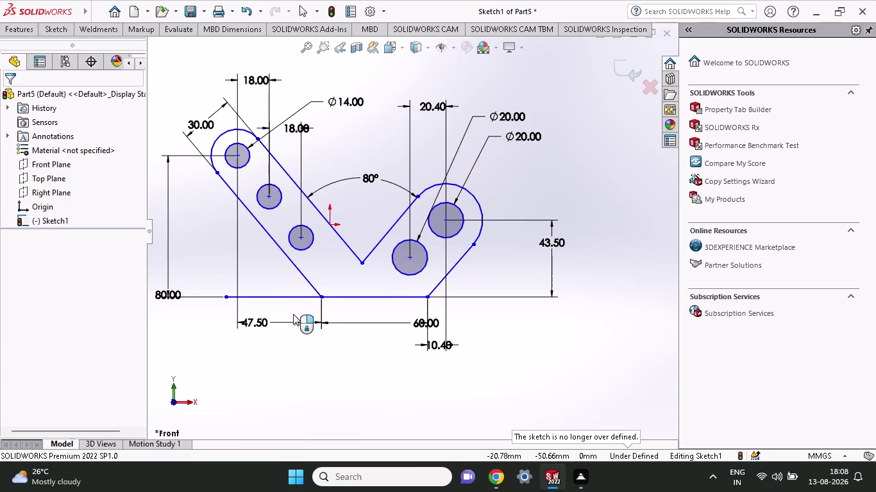
click(70, 35)
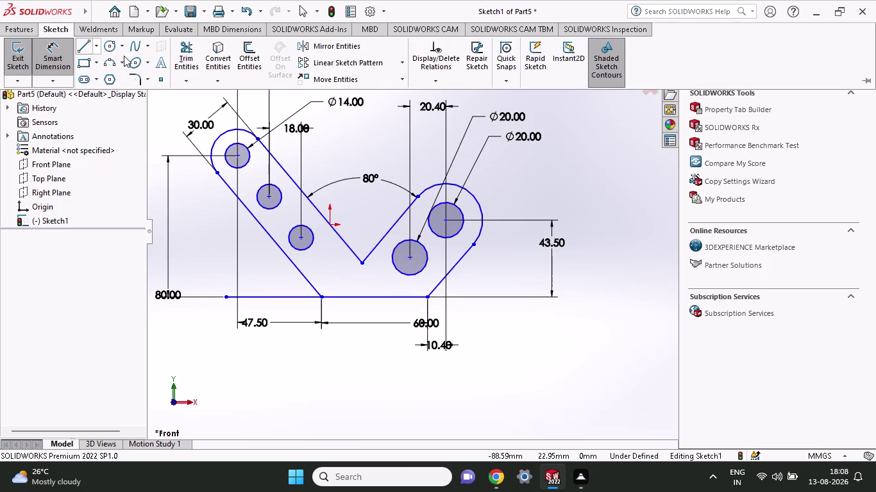
Trim the leftover bottom-left base line stub using Trim to closest.
click(192, 54)
click(295, 298)
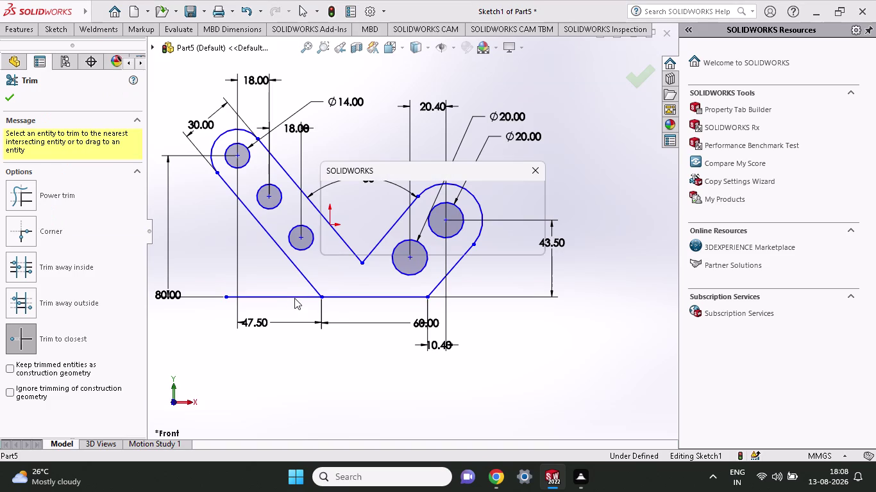
click(465, 240)
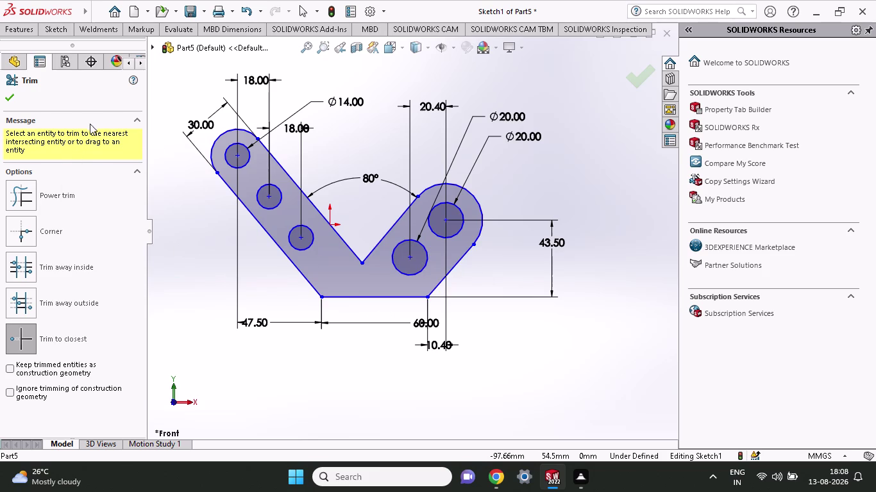
click(0, 103)
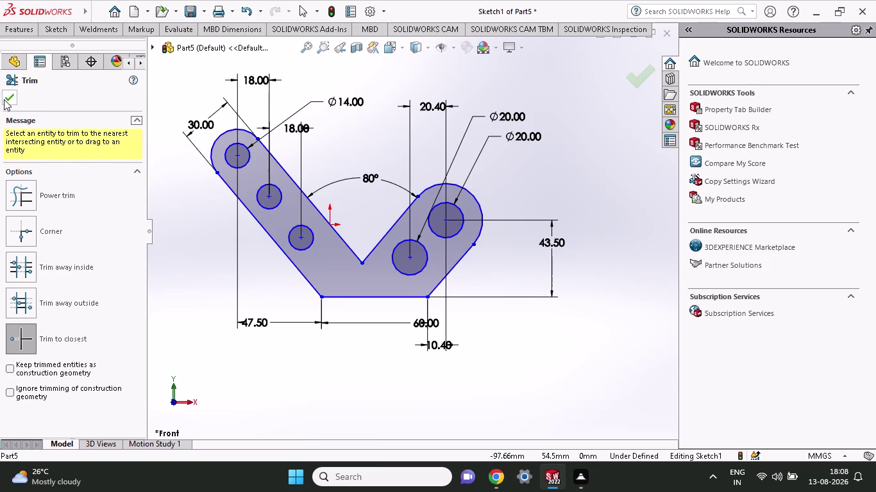
click(9, 99)
drag(165, 69, 270, 285)
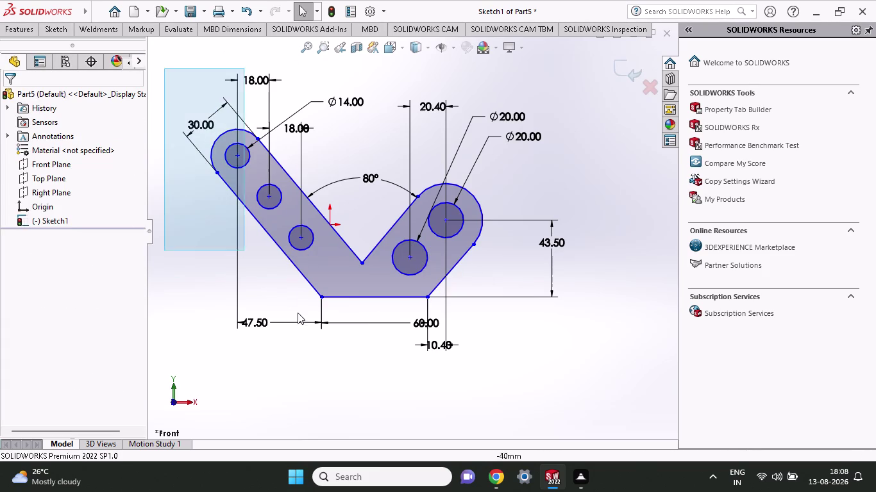
drag(270, 284, 600, 379)
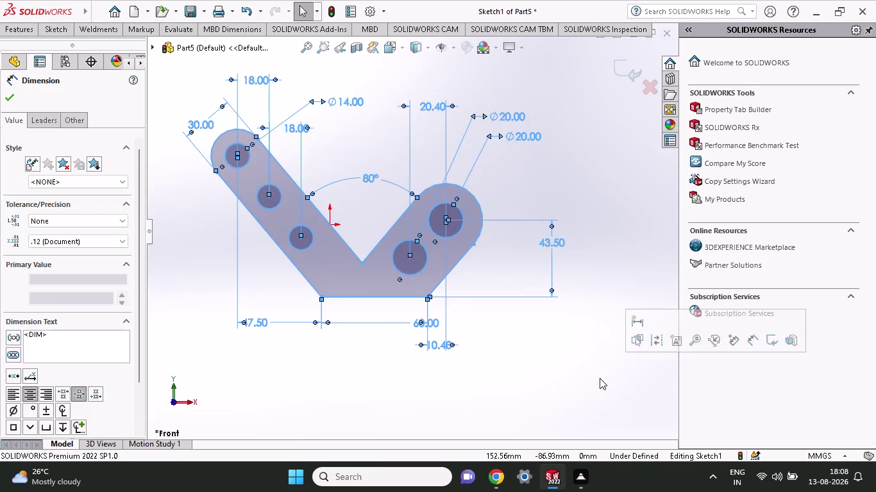
right_click(514, 348)
click(542, 384)
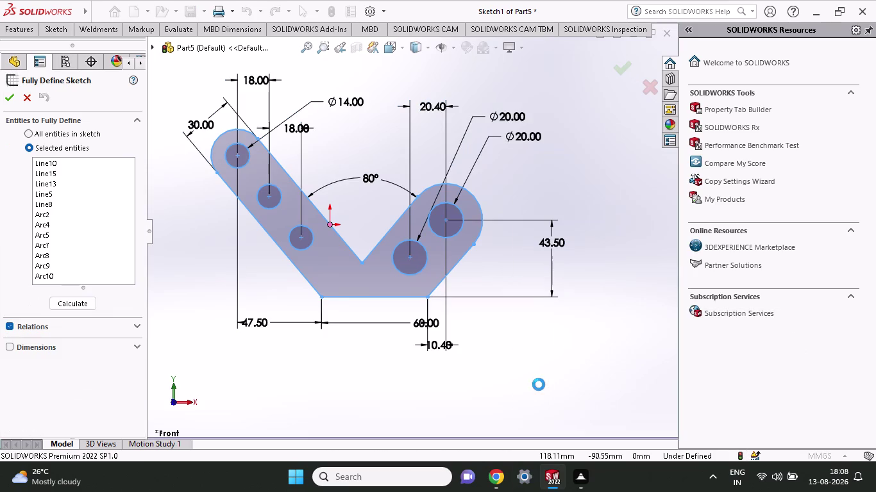
click(8, 93)
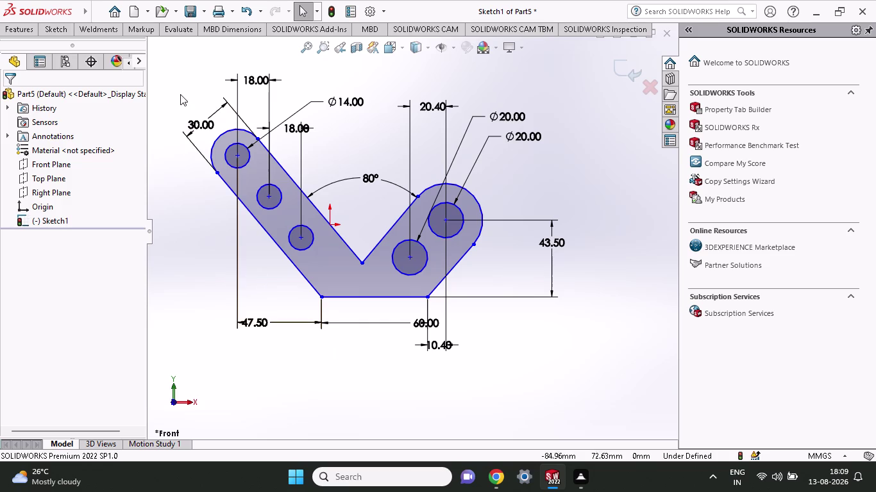
drag(180, 94, 568, 382)
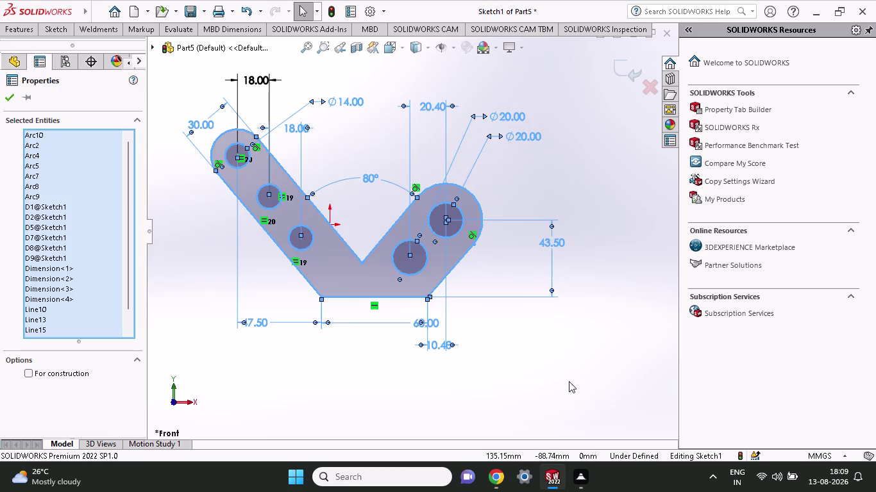
right_click(569, 382)
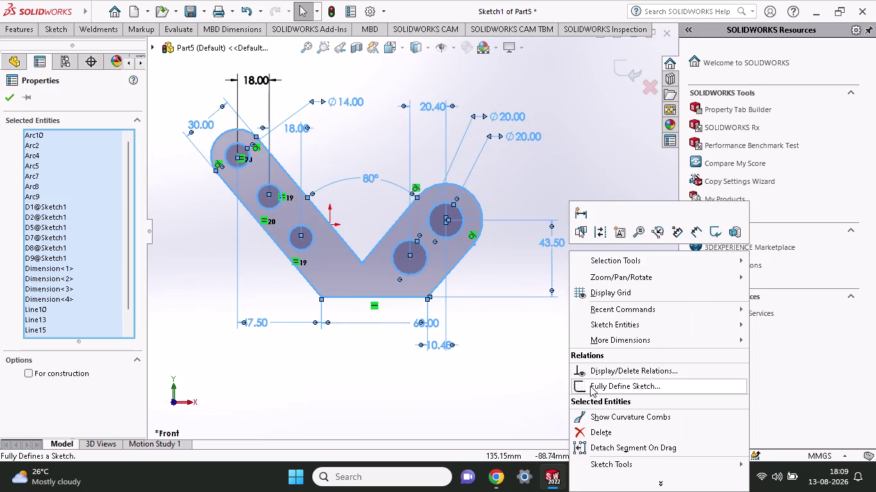
click(590, 386)
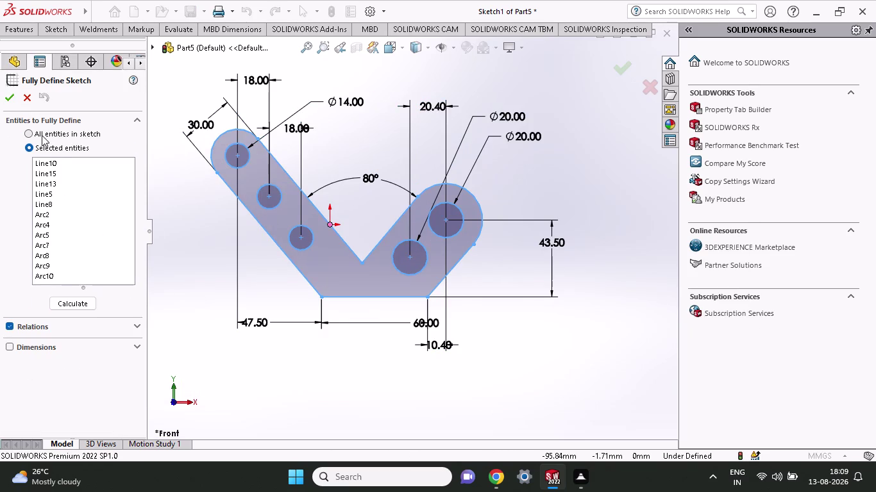
click(26, 131)
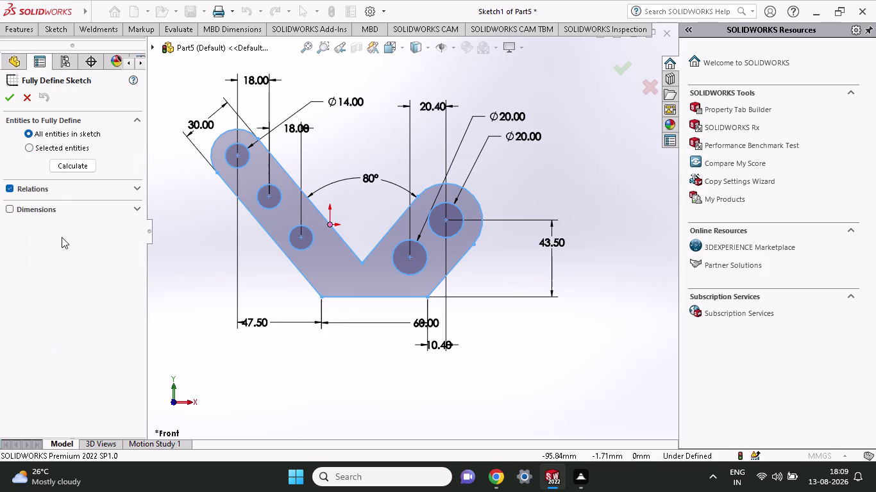
click(68, 165)
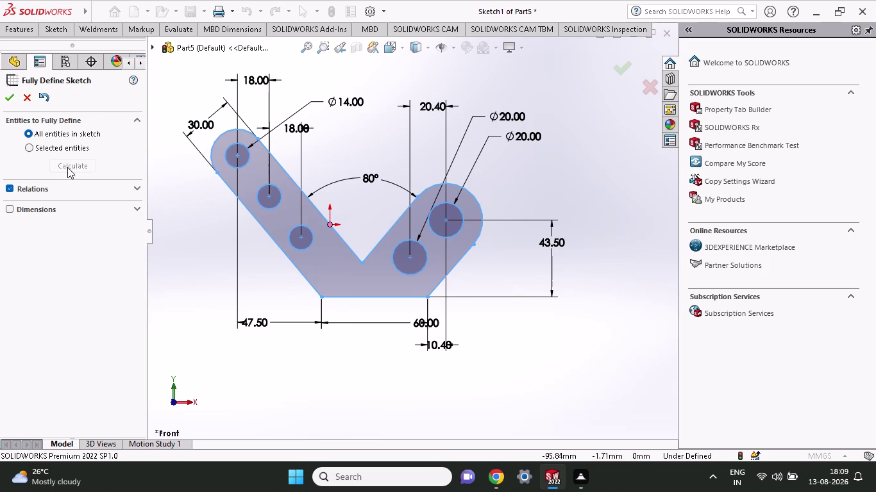
click(67, 170)
click(8, 102)
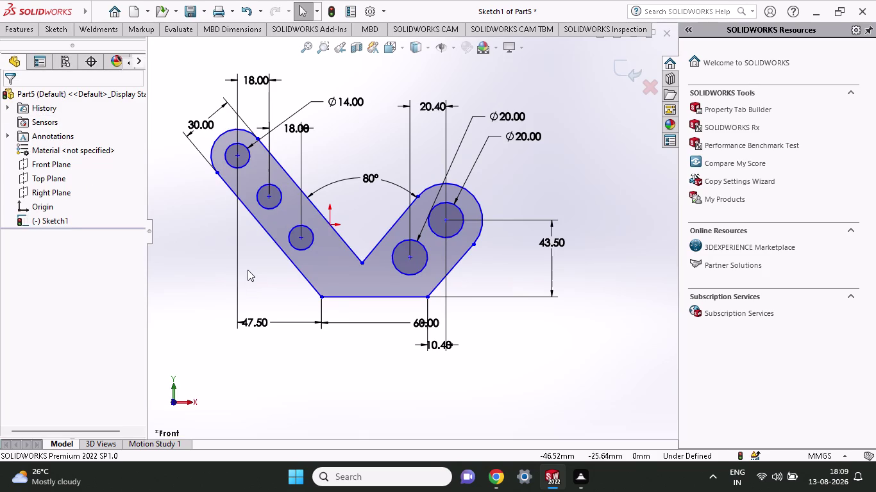
scroll(up, 3)
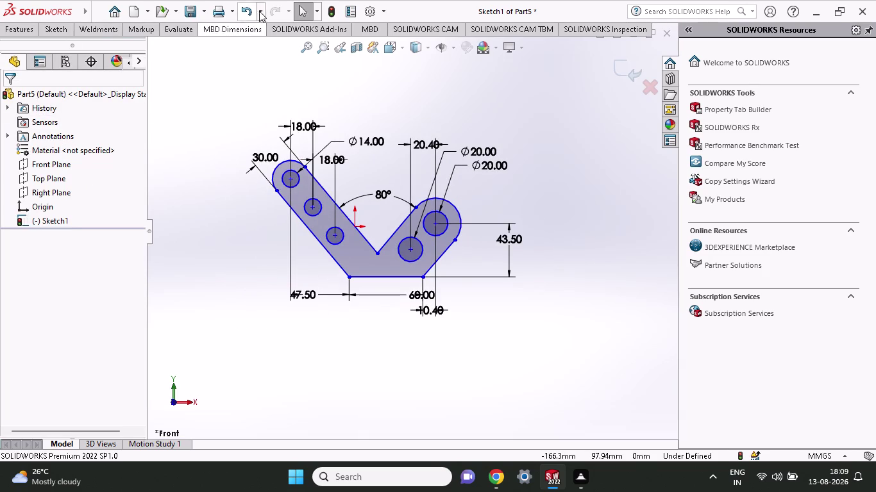
Open the File > Save As dialog and select the suggested file name.
click(202, 14)
click(208, 41)
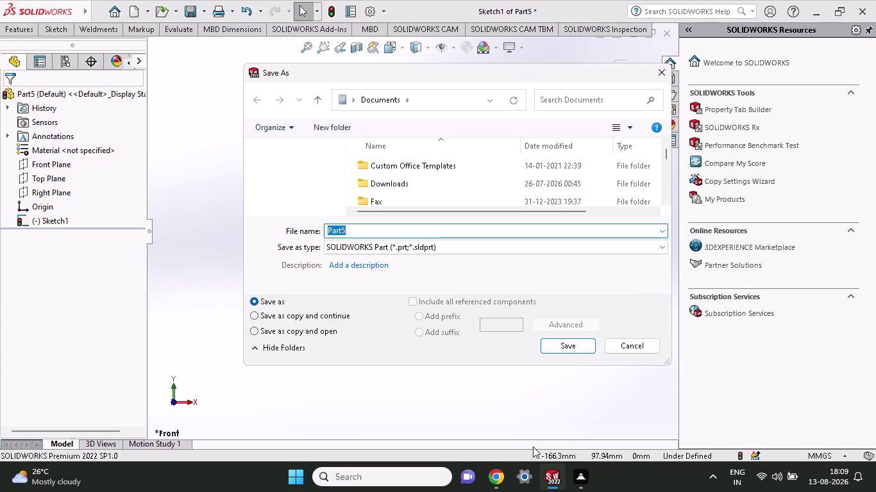
click(573, 485)
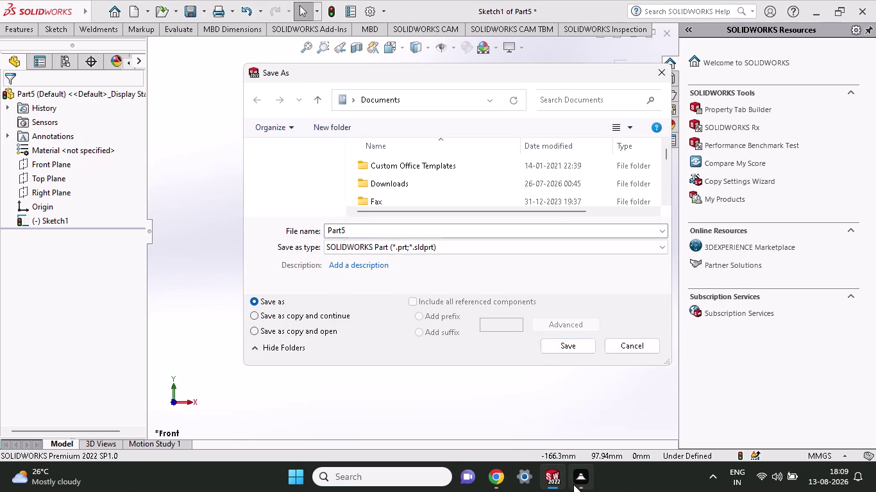